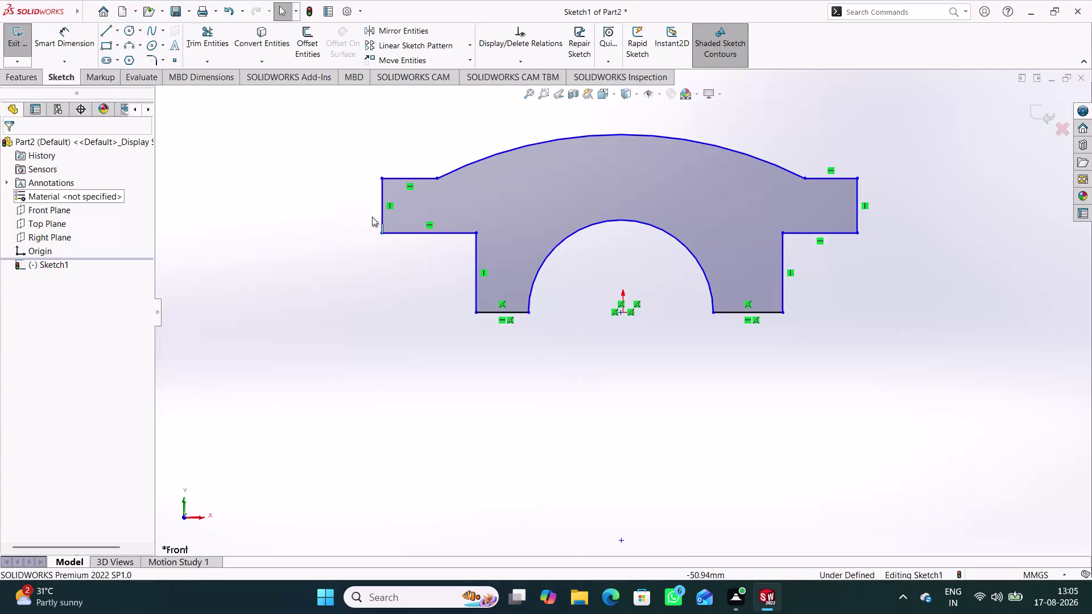
Draw a vertical centreline from the origin up past the bridge outline.
click(118, 29)
click(130, 58)
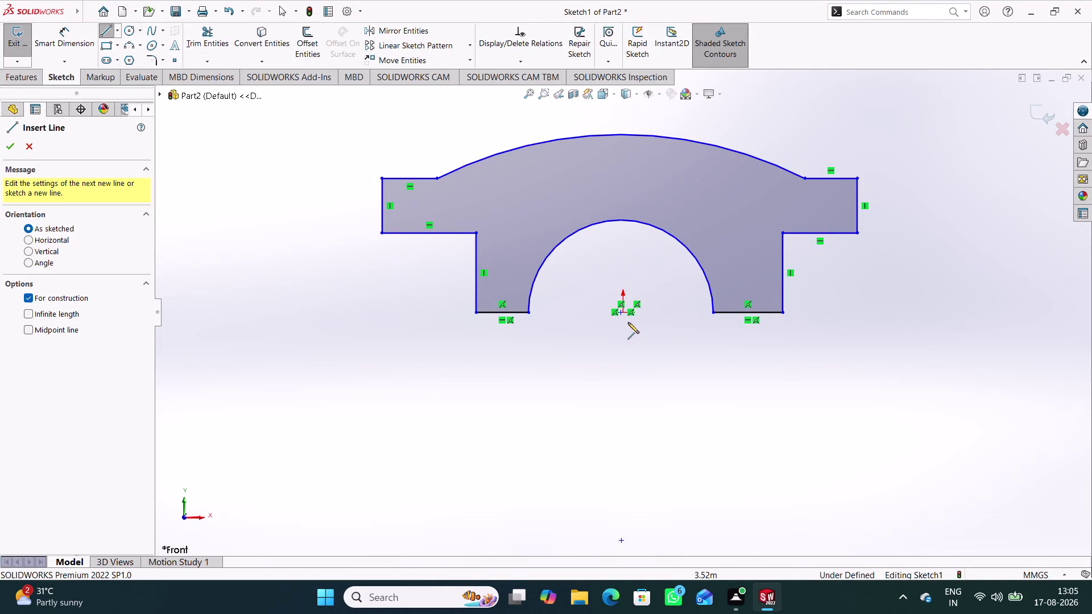
click(624, 312)
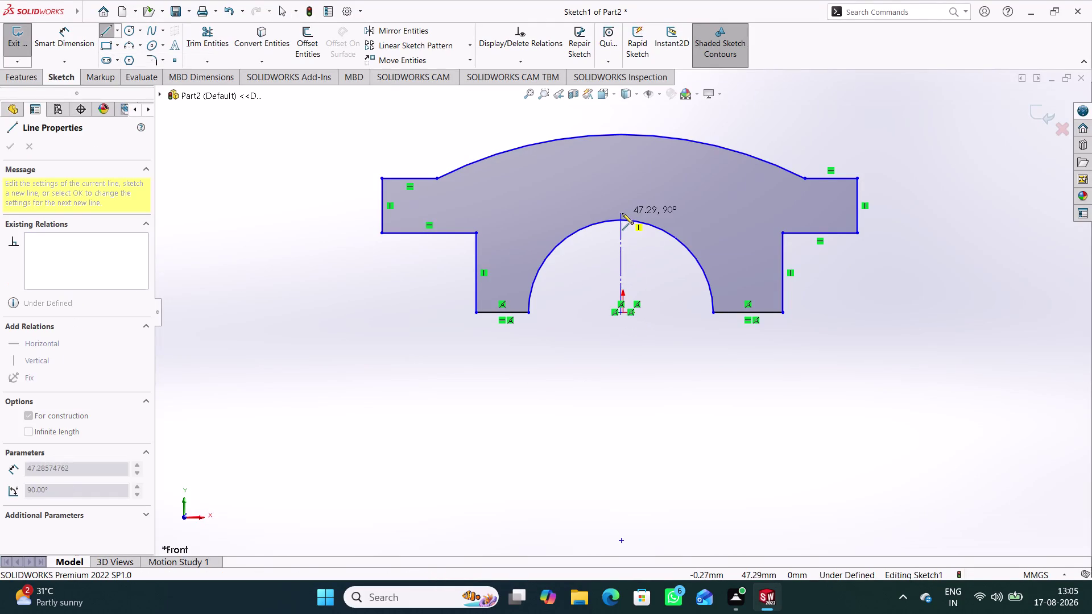
click(619, 109)
right_click(528, 483)
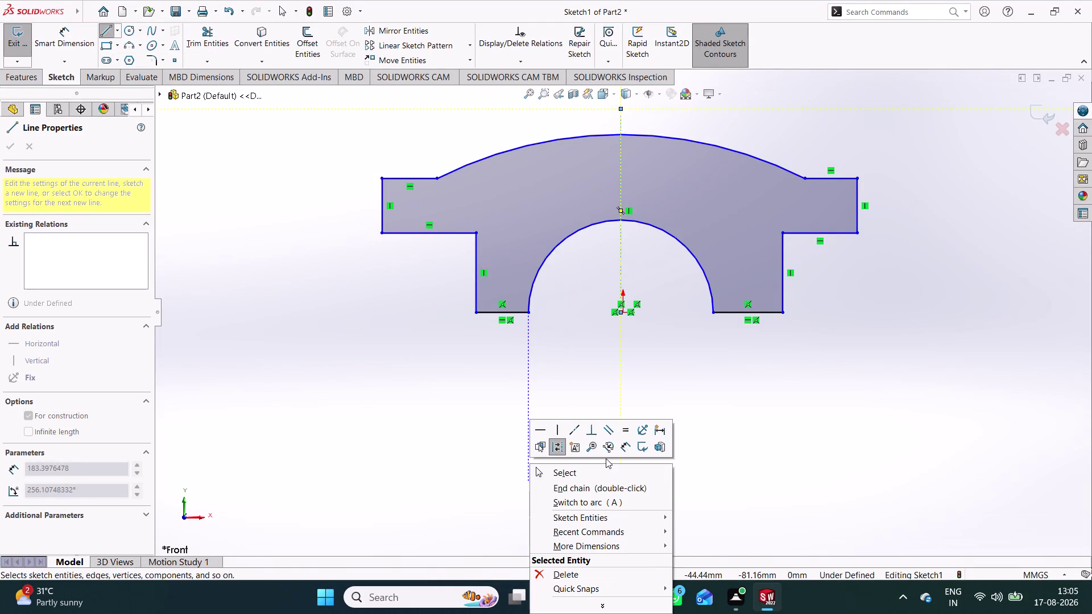
click(589, 471)
Make the arch centre point coincident with the origin.
click(652, 386)
drag(621, 265, 606, 264)
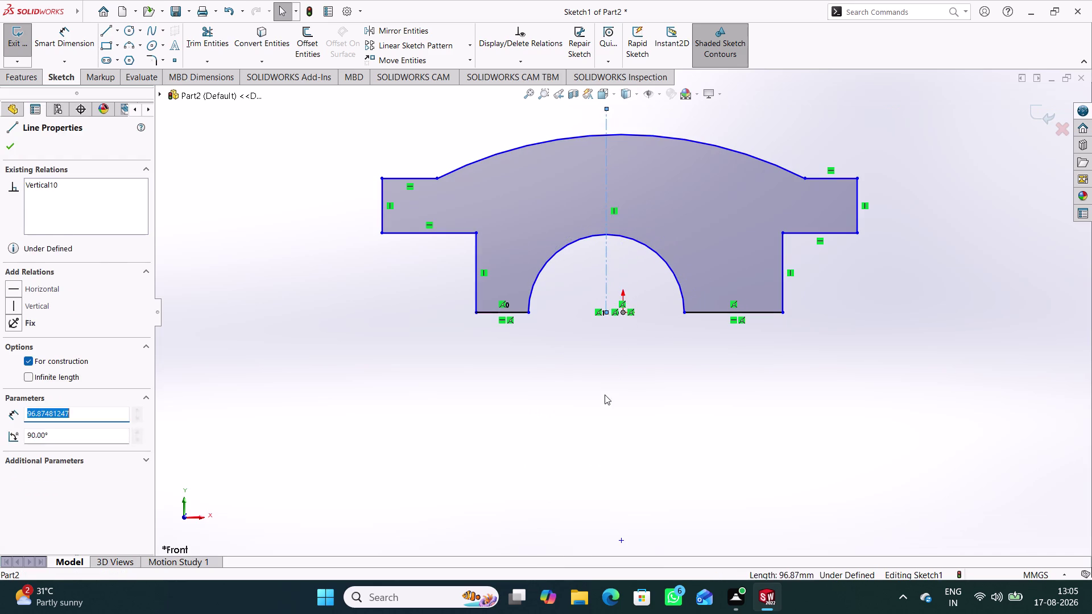
click(604, 400)
click(607, 312)
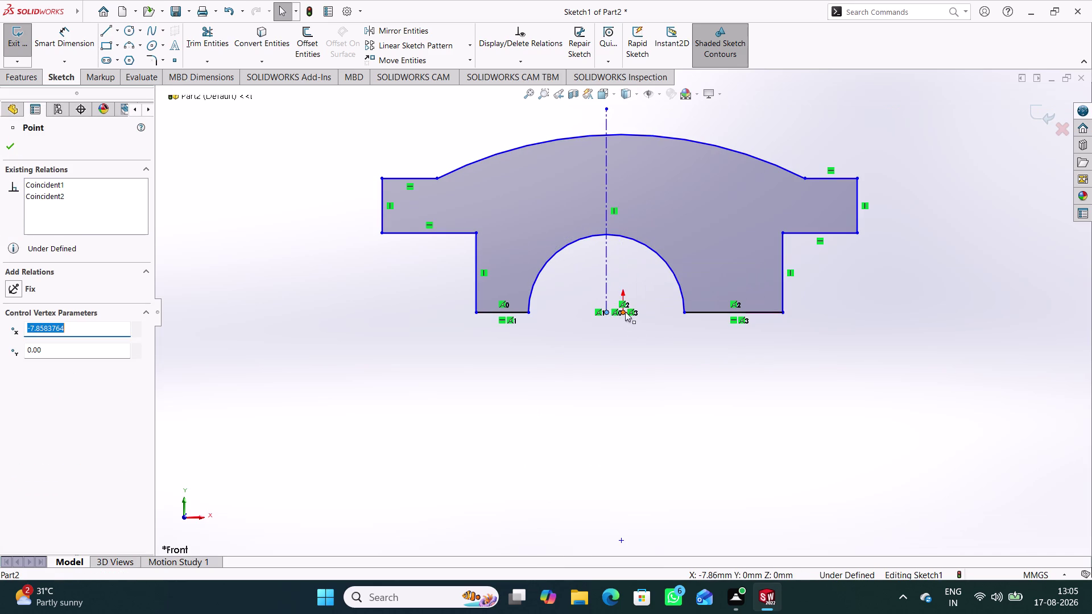
click(625, 312)
click(66, 382)
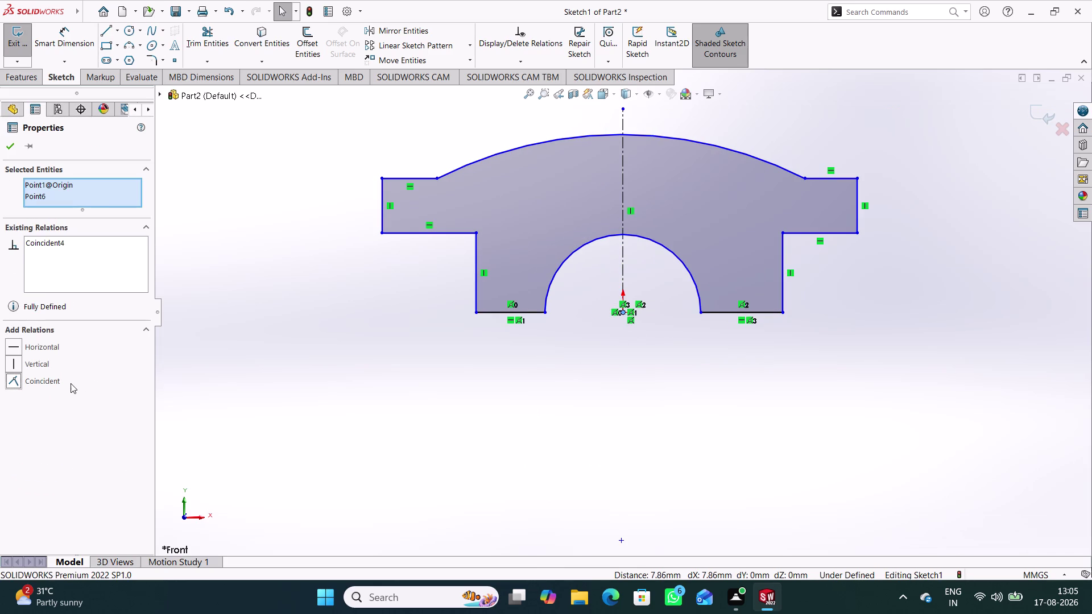
click(414, 390)
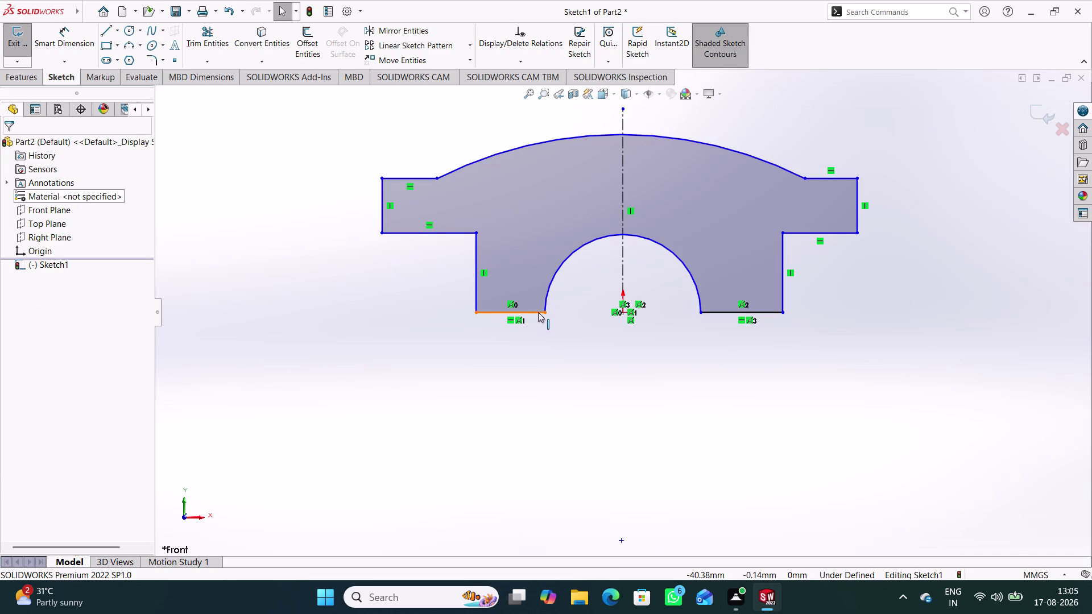
Make the left and right pier inner sides symmetric about the centreline.
click(538, 312)
click(690, 372)
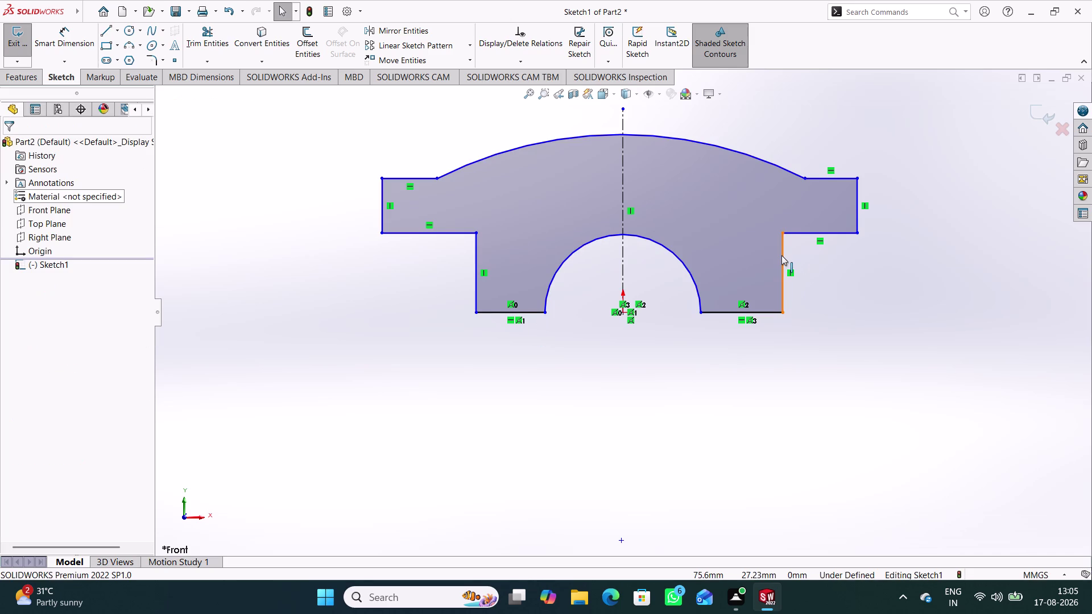
click(782, 255)
click(624, 256)
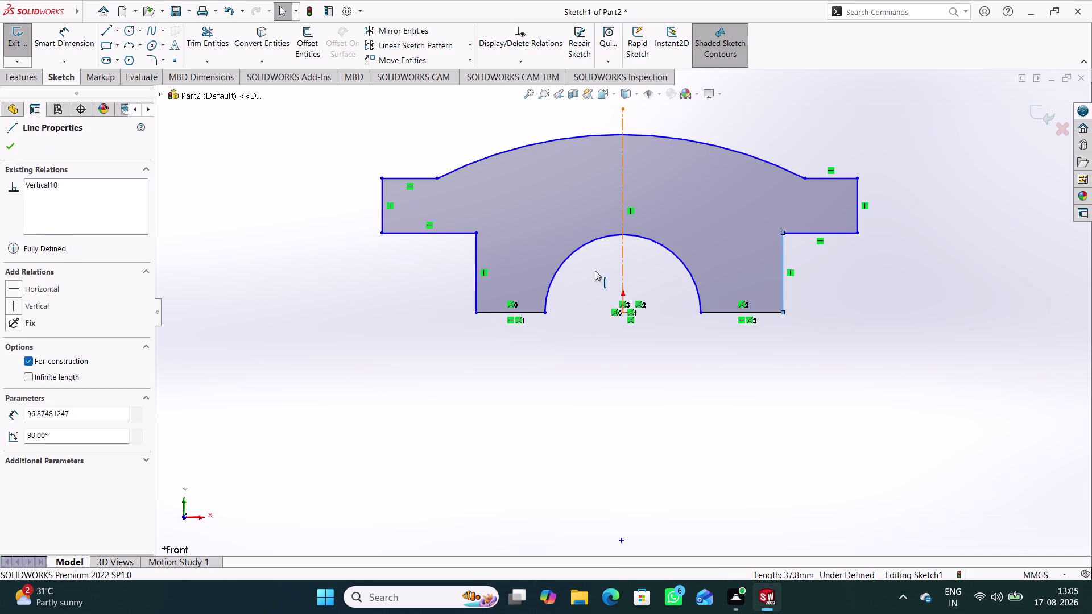
click(477, 281)
right_click(355, 355)
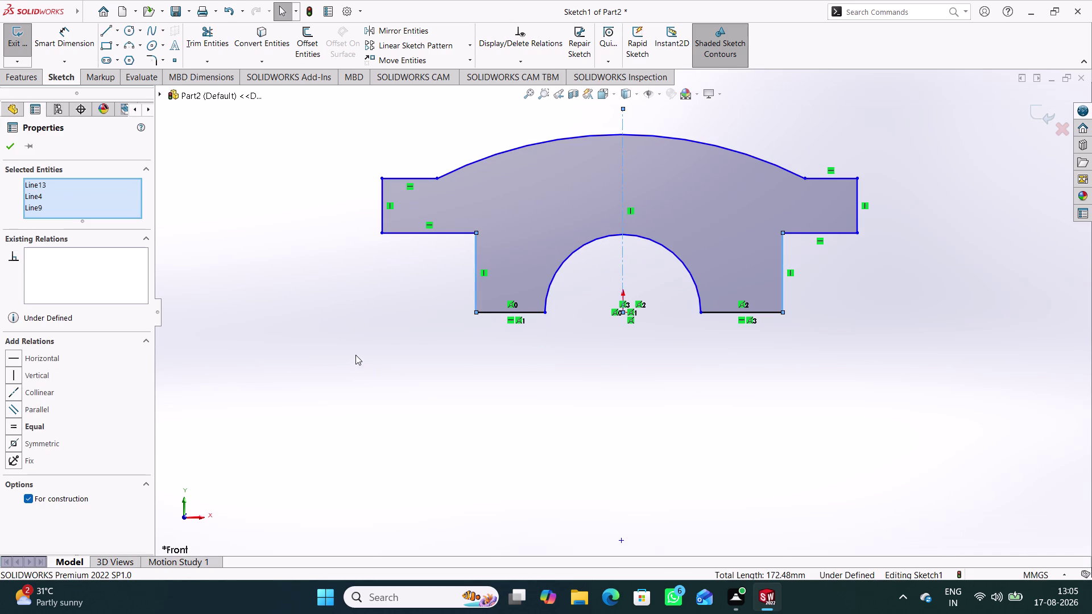
click(450, 323)
click(507, 378)
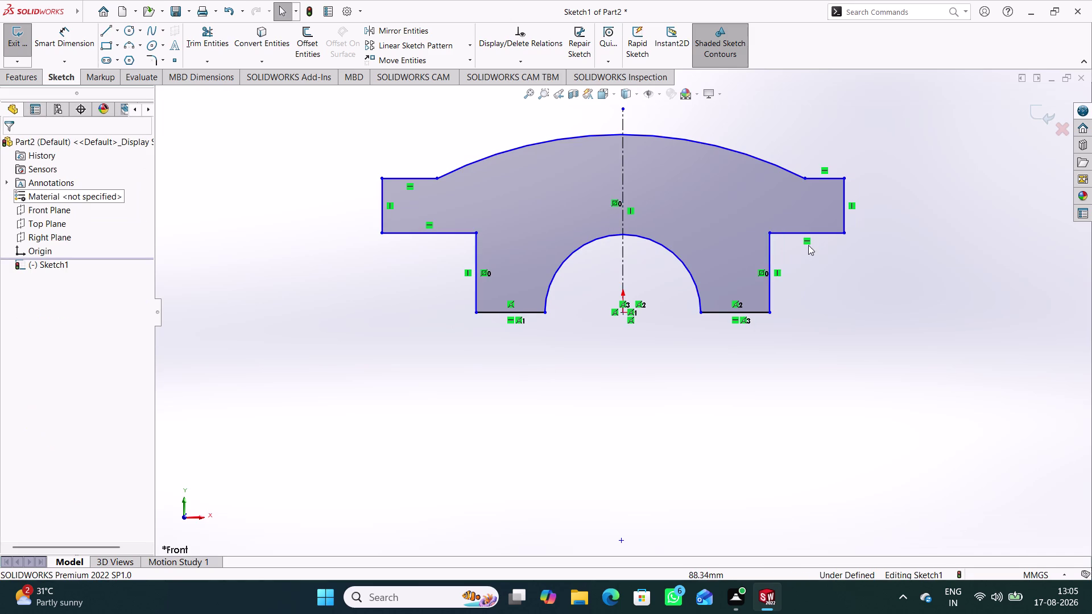
Make the left and right outer ends of the bridge symmetric about the centreline.
click(846, 223)
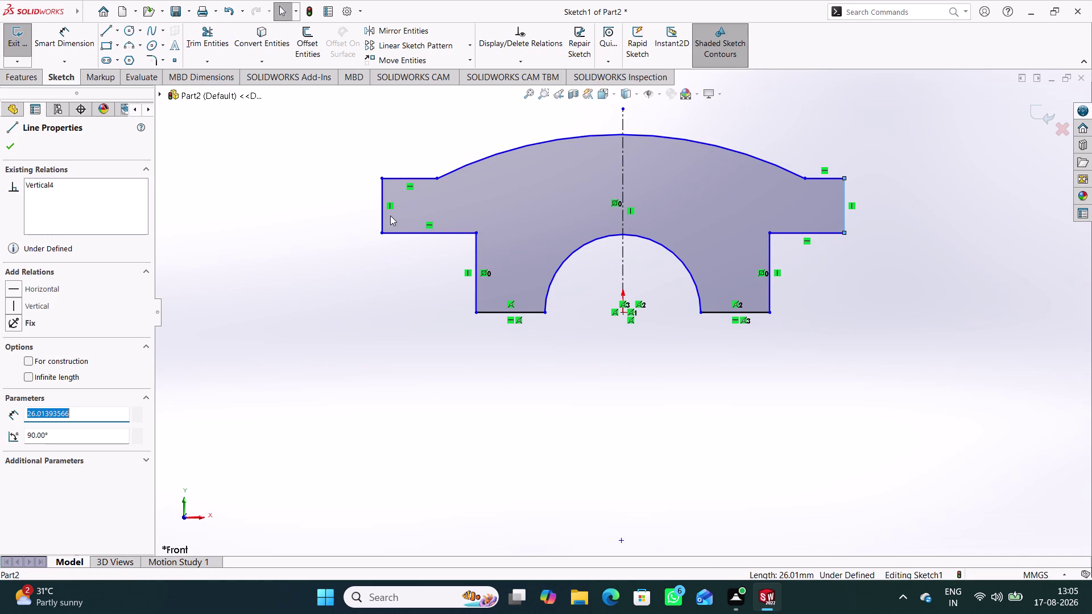
click(383, 212)
click(622, 209)
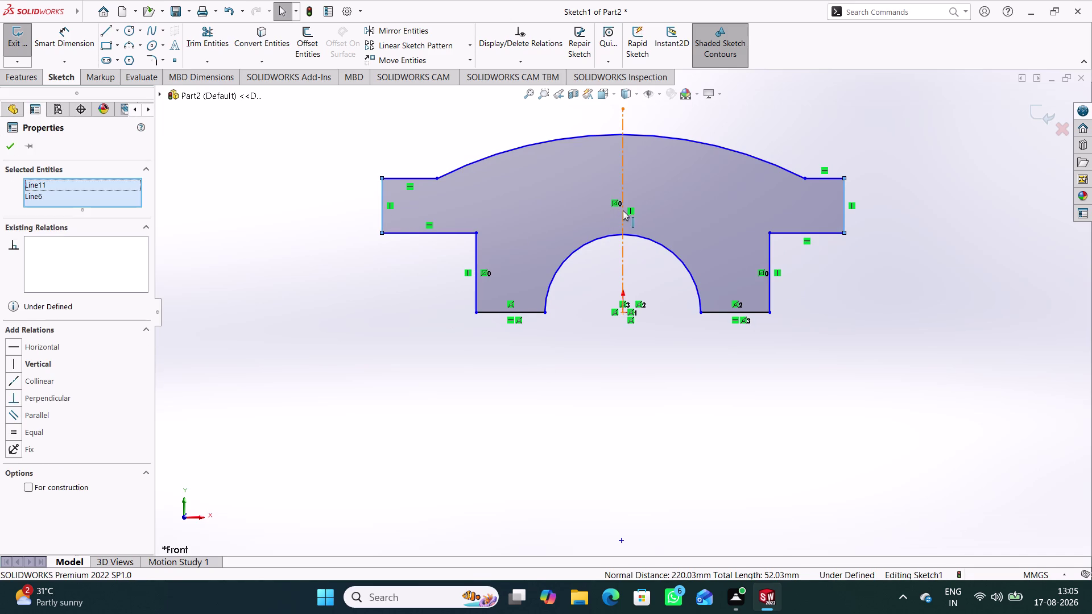
right_click(376, 396)
click(473, 361)
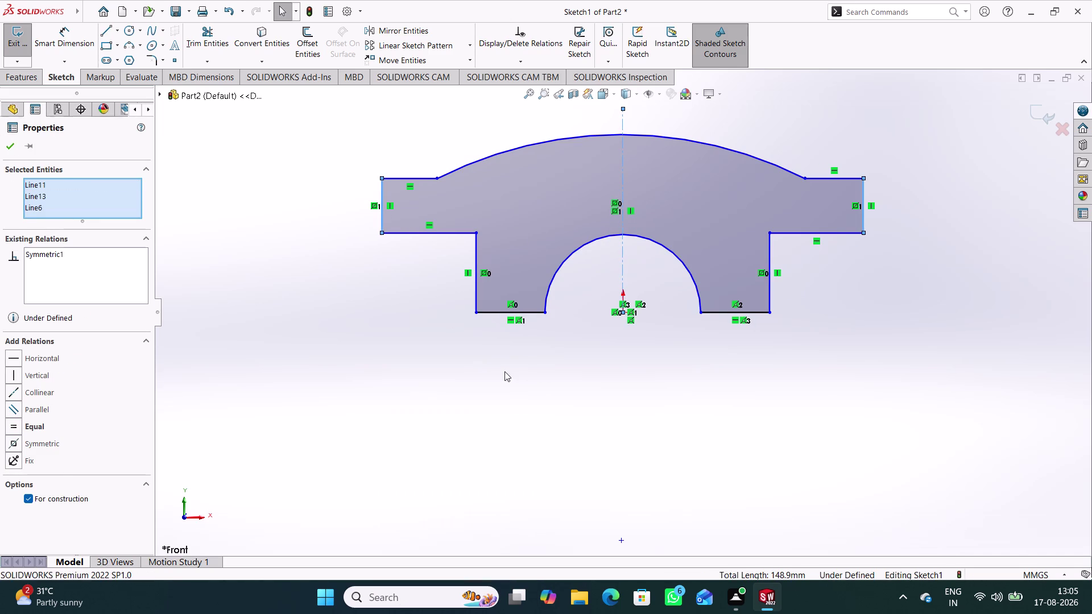
click(542, 369)
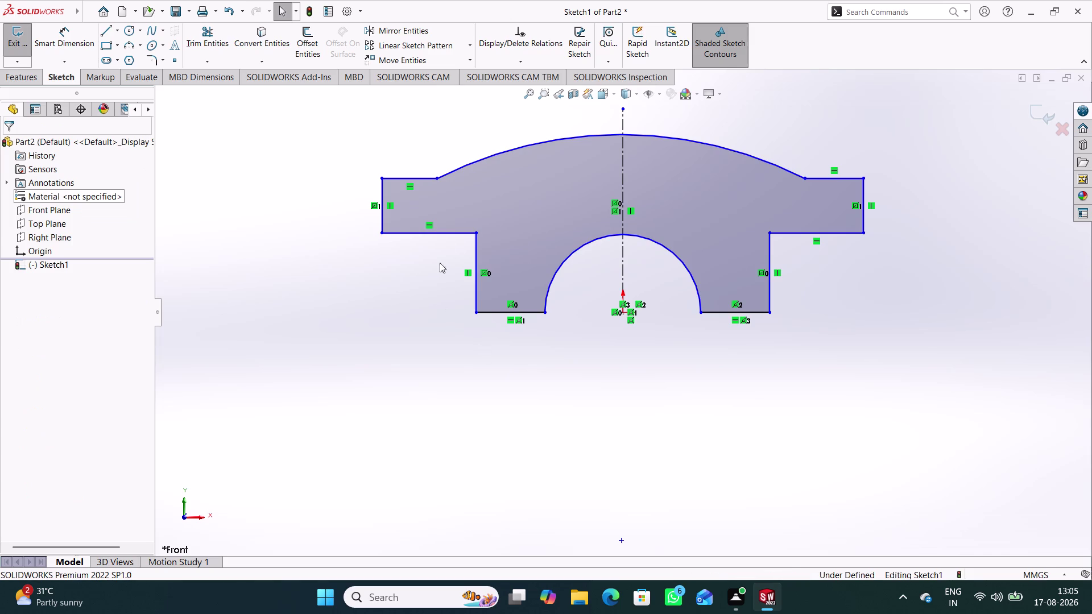
Add Collinear relations to the lower ledge pair and the top ledge pair.
click(455, 231)
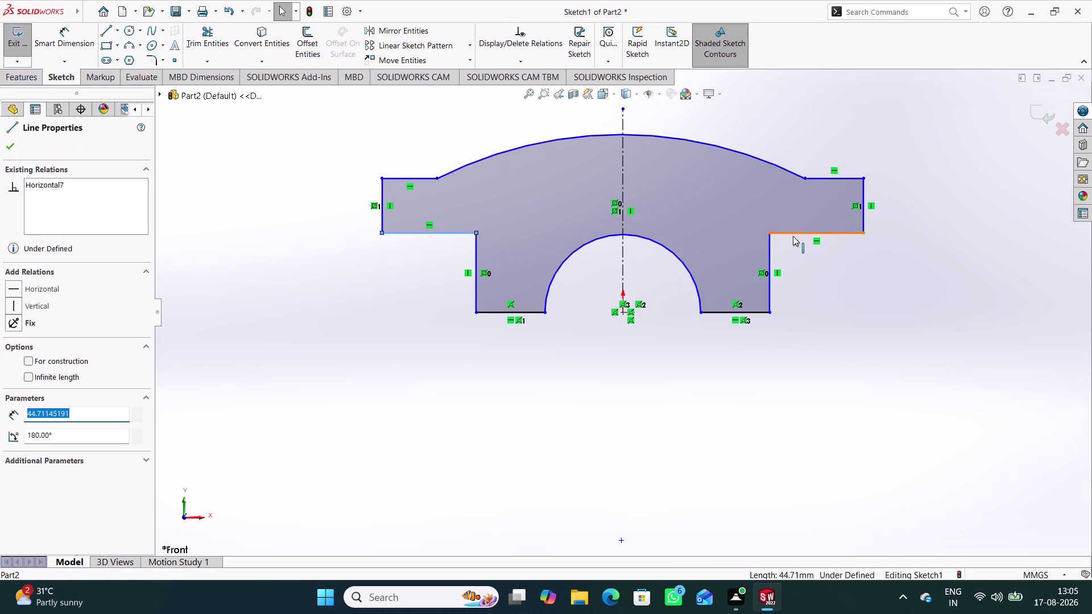
click(792, 236)
right_click(227, 391)
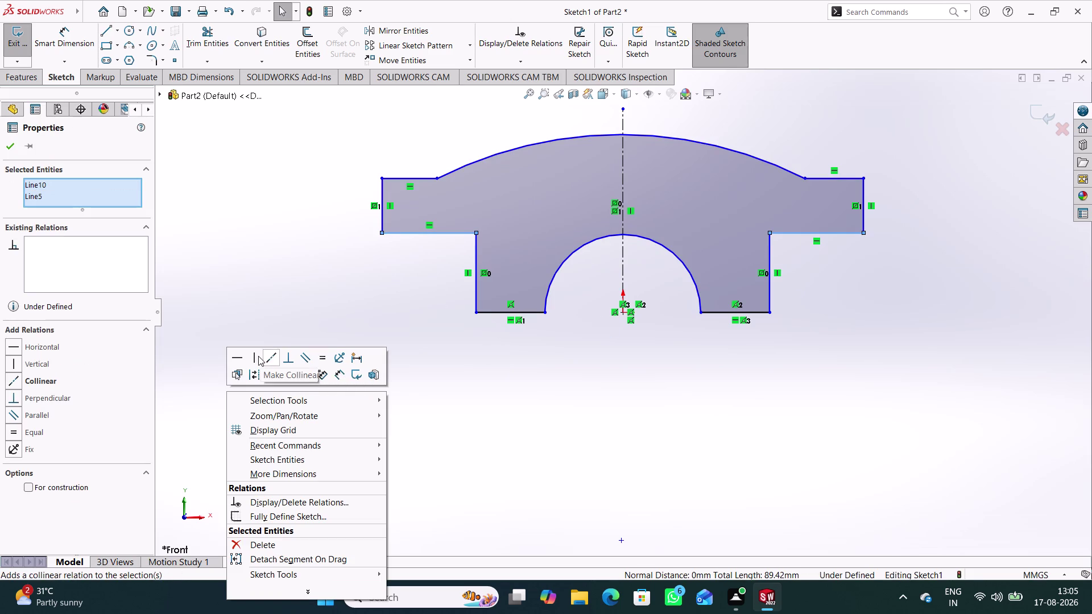
click(268, 354)
click(508, 355)
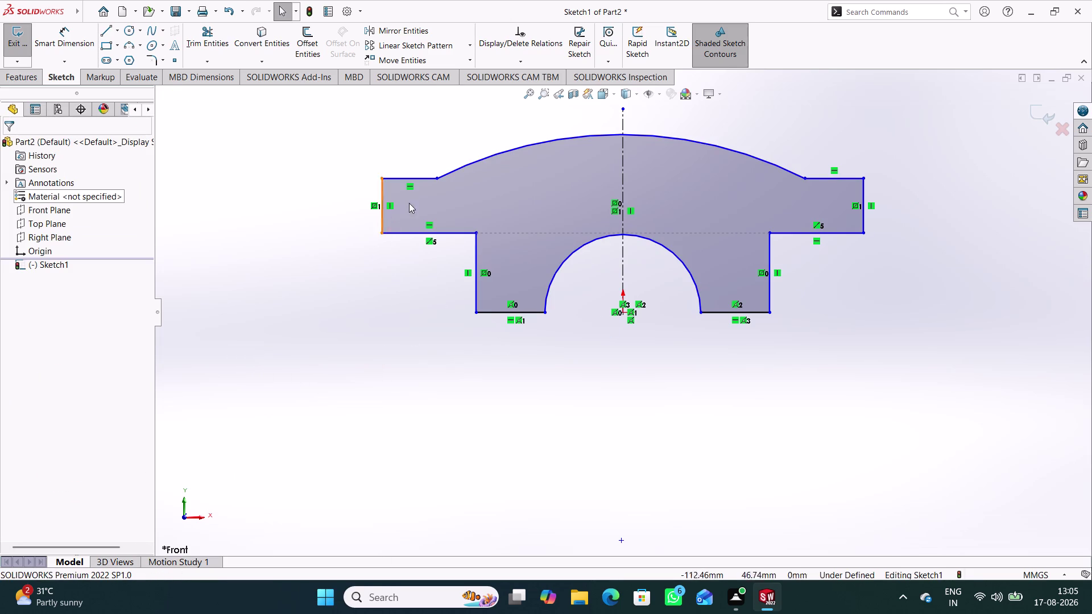
click(407, 179)
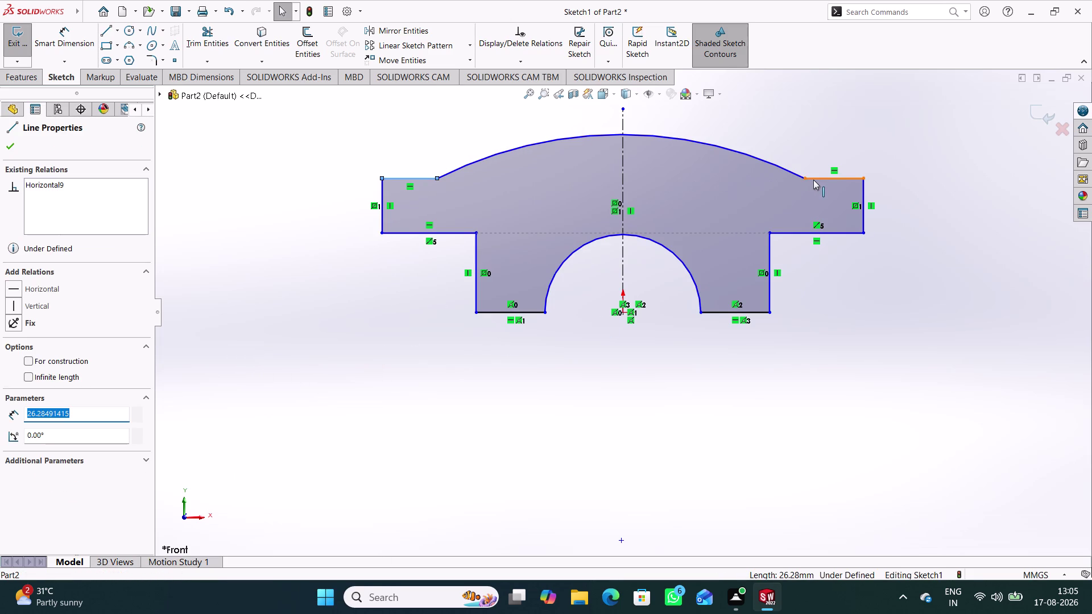
click(813, 180)
right_click(333, 393)
click(379, 361)
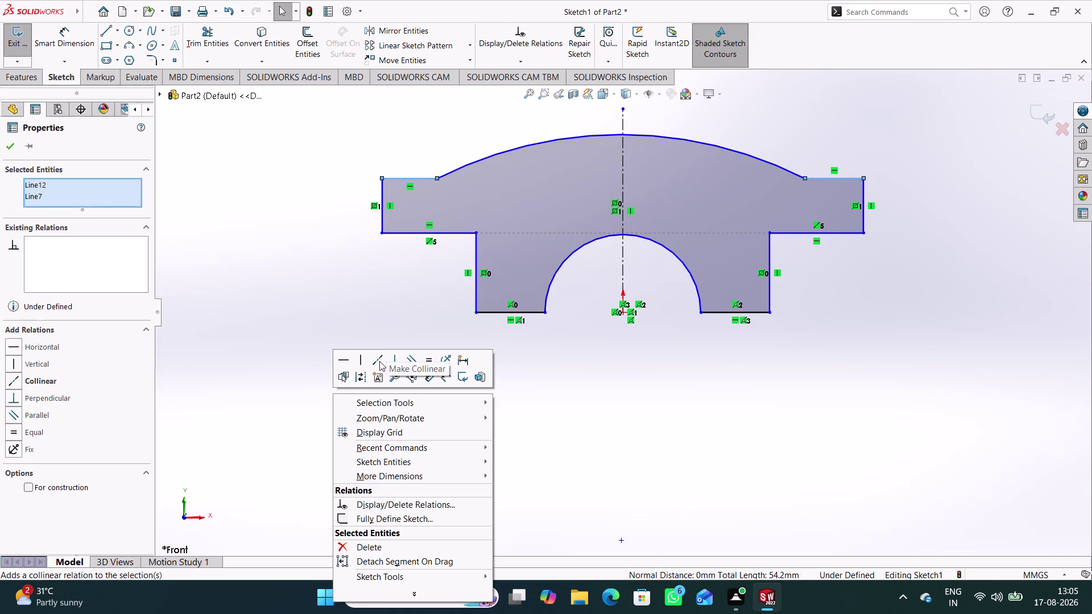
click(543, 380)
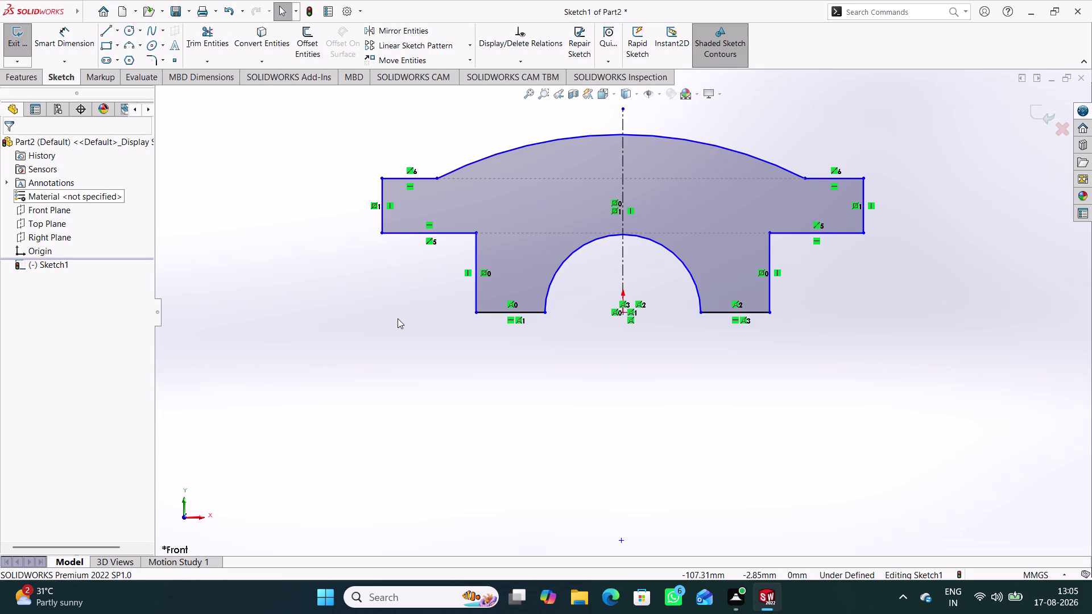
right_drag(368, 464, 358, 328)
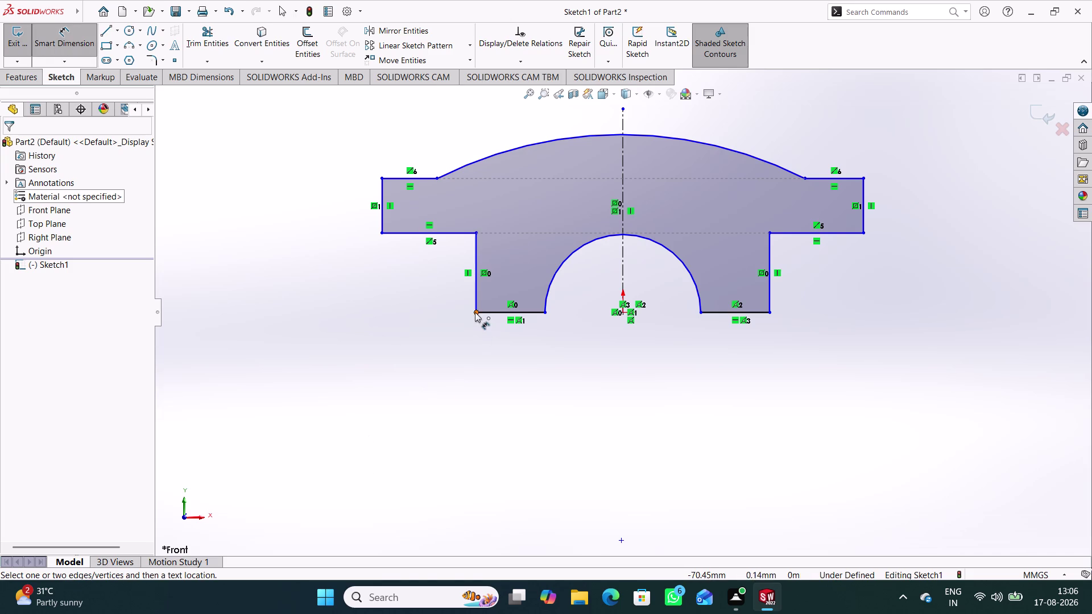
Dimension the gap between the pier bottom corners as 56.
click(476, 311)
click(769, 310)
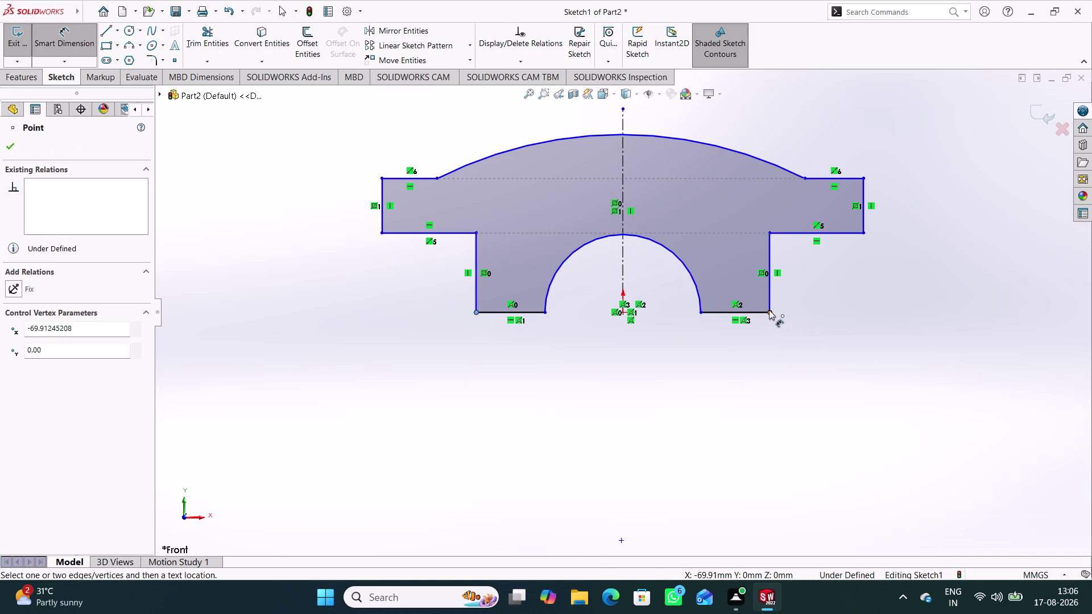
click(612, 364)
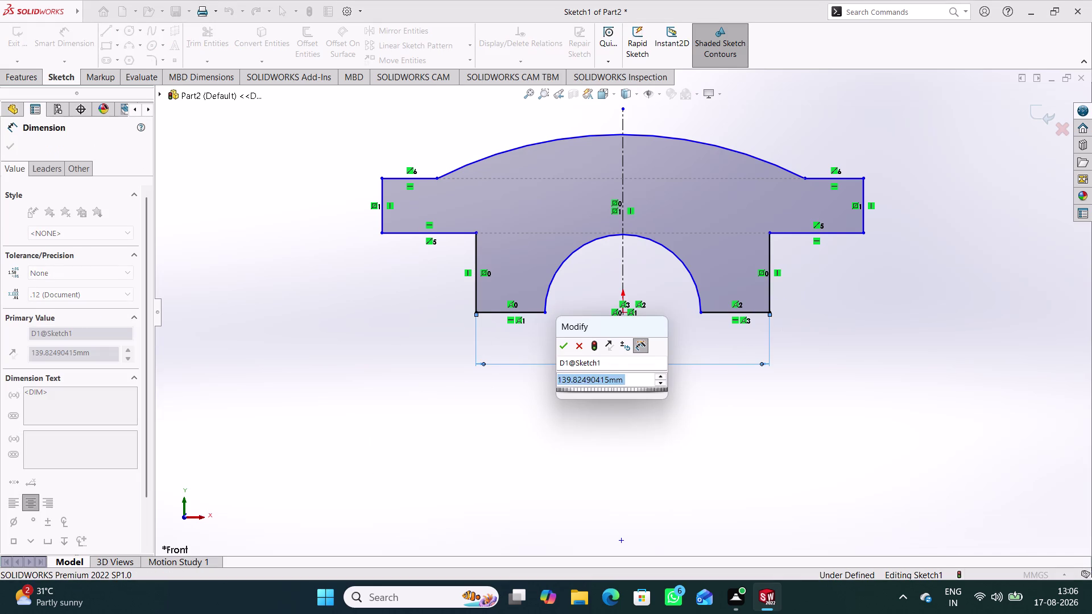
text(56)
key(Return)
click(600, 393)
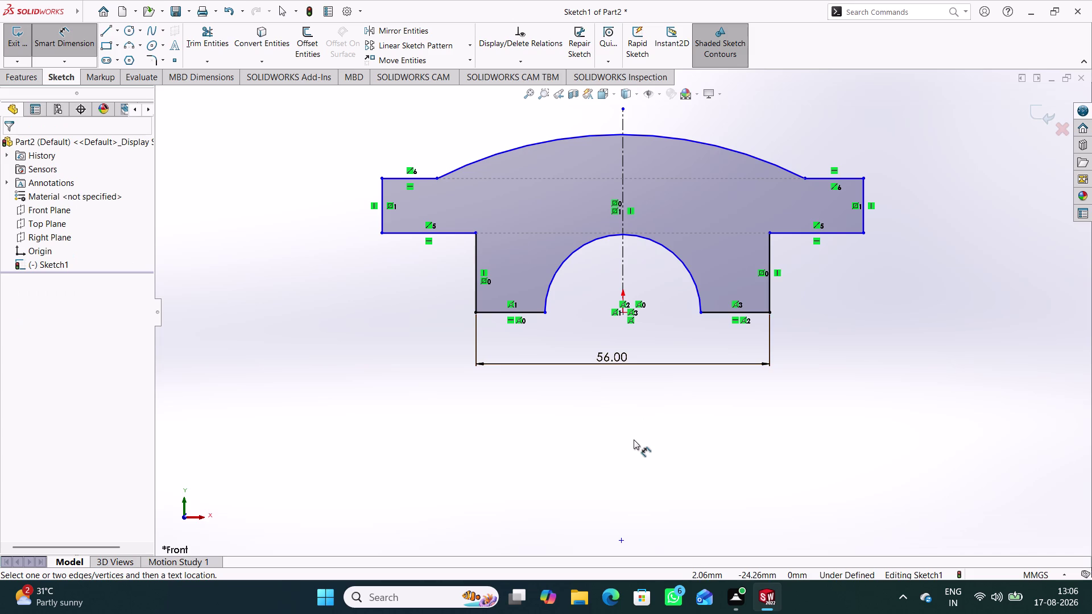
Dimension the overall width between the outer corners as 108.
click(382, 234)
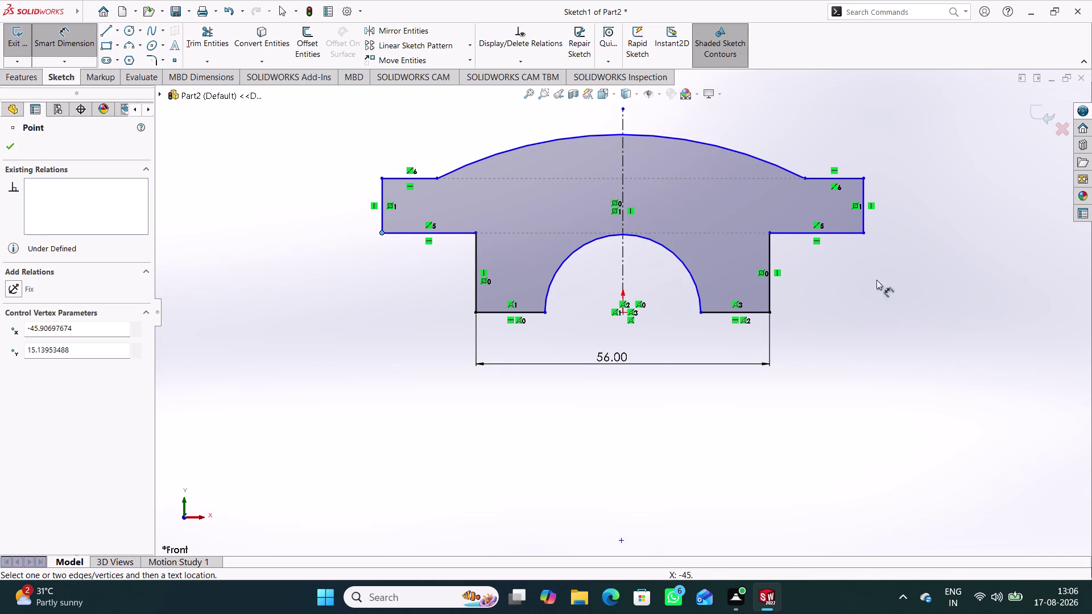
click(866, 231)
click(616, 406)
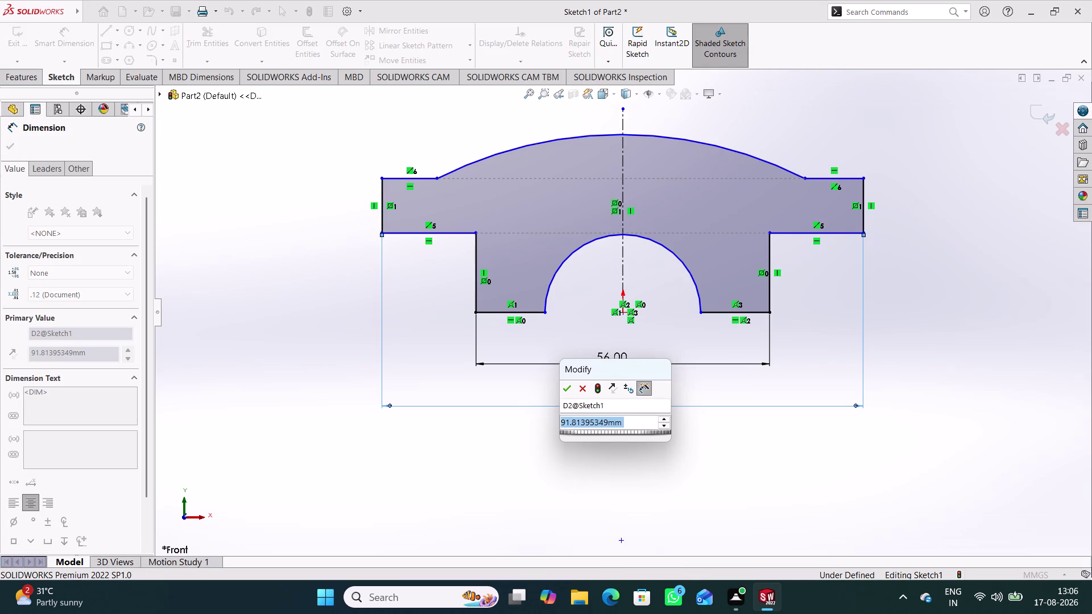
text(108)
key(Return)
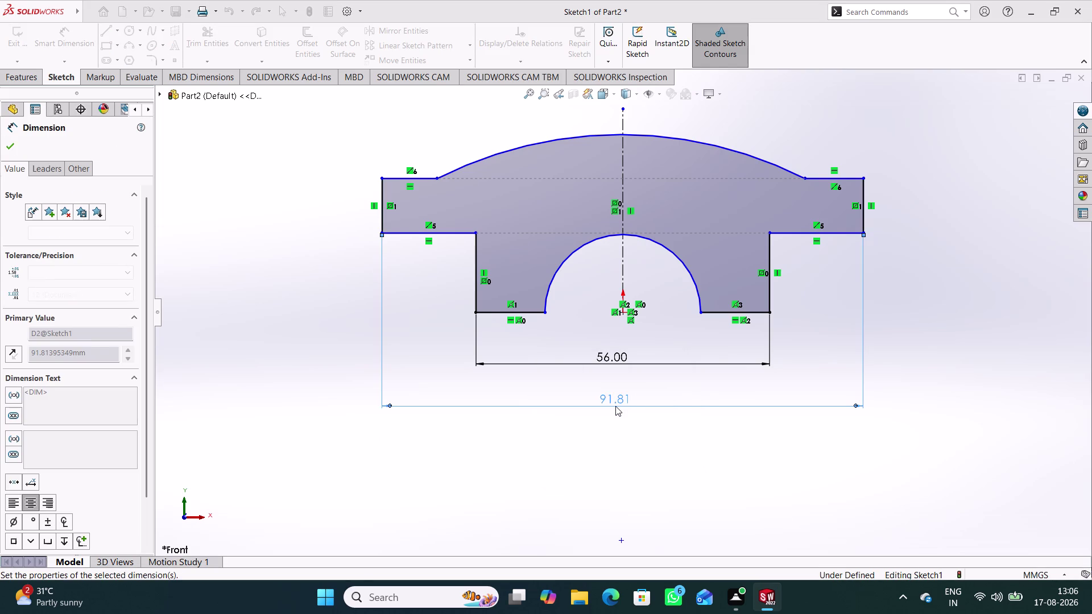
click(629, 458)
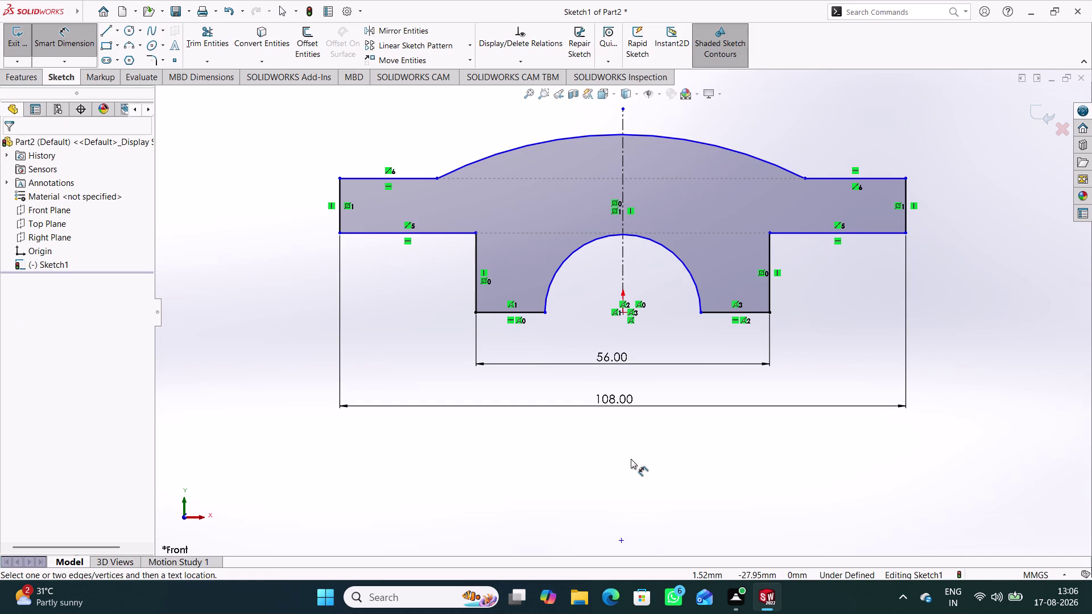
right_drag(428, 478, 400, 361)
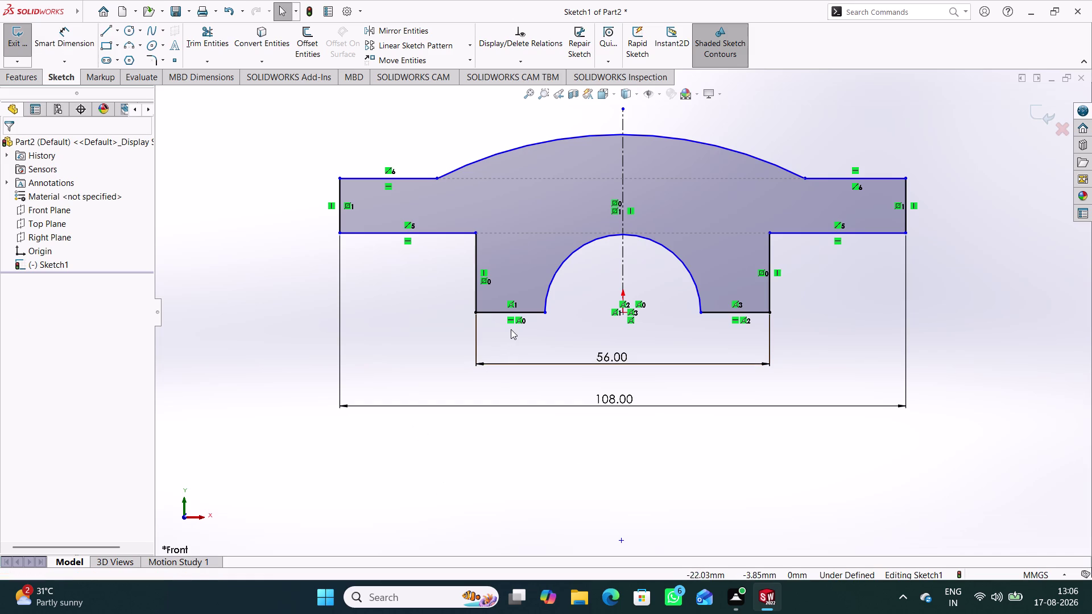
Delete the relations on the left and right foot edges.
right_click(520, 320)
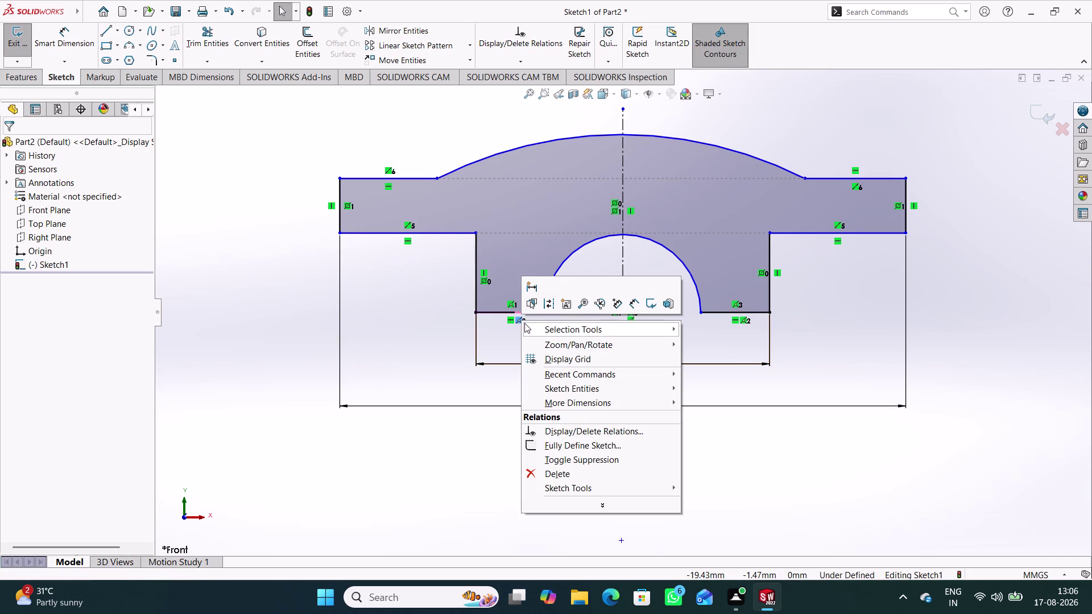
click(575, 468)
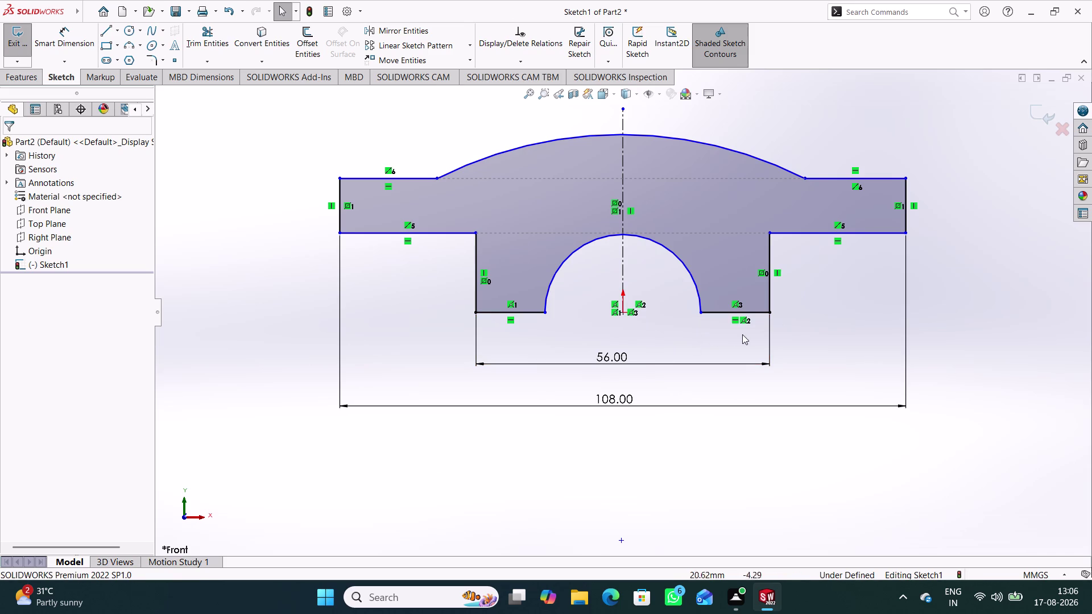
right_click(745, 318)
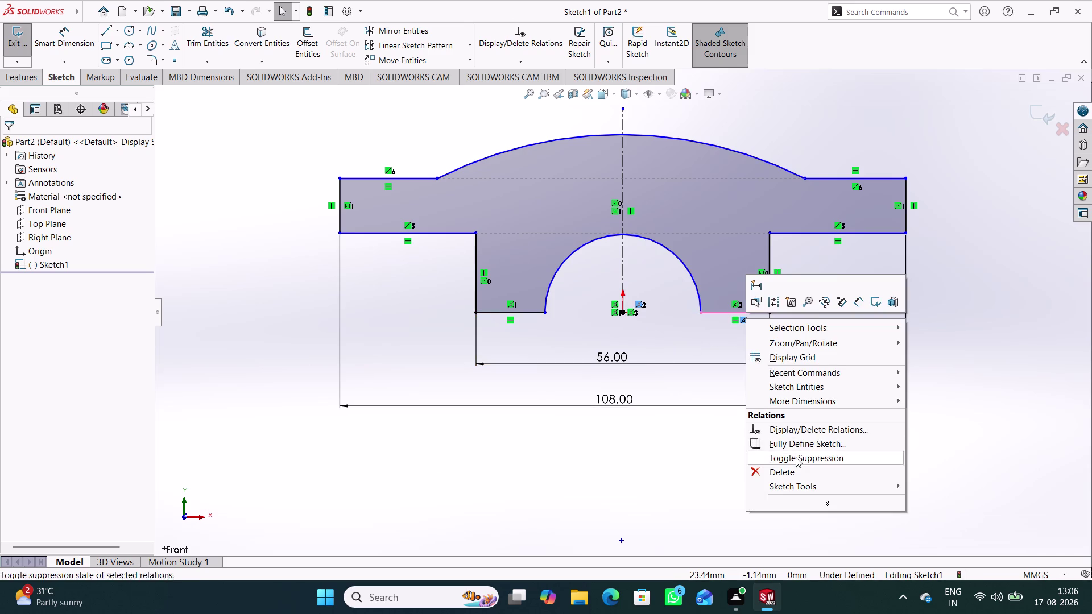
click(796, 468)
click(618, 494)
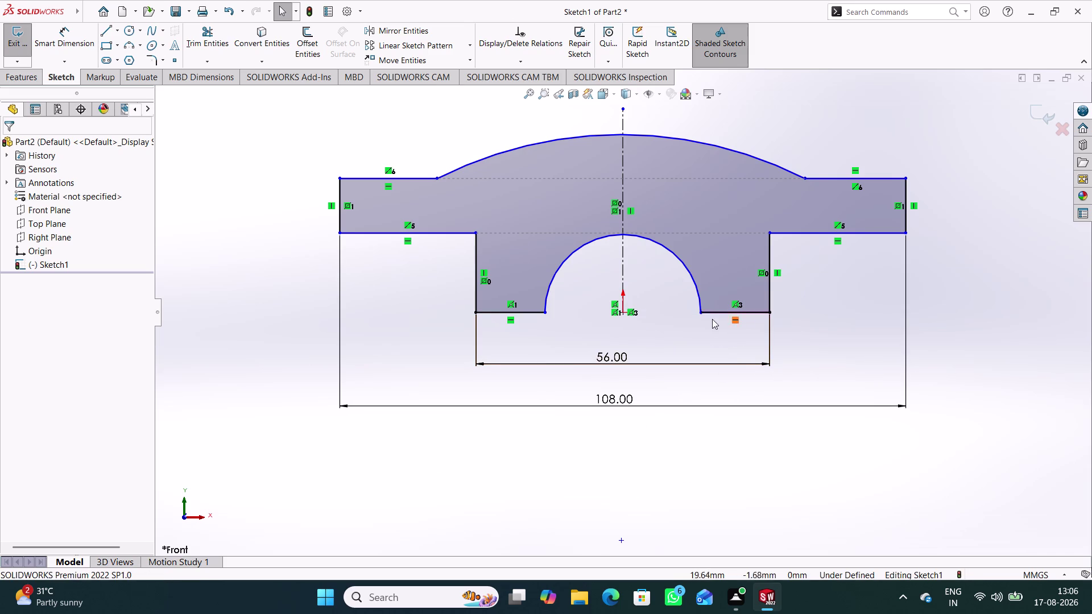
drag(714, 312, 714, 297)
Delete the remaining origin relations and drag the bridge bottom upward.
click(703, 340)
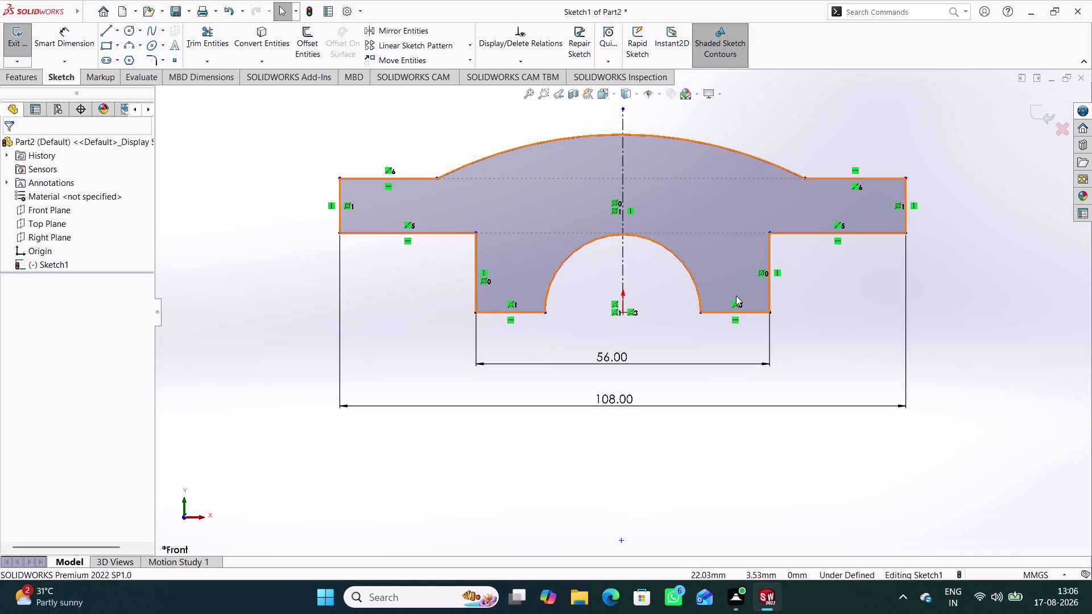
right_click(735, 302)
click(767, 454)
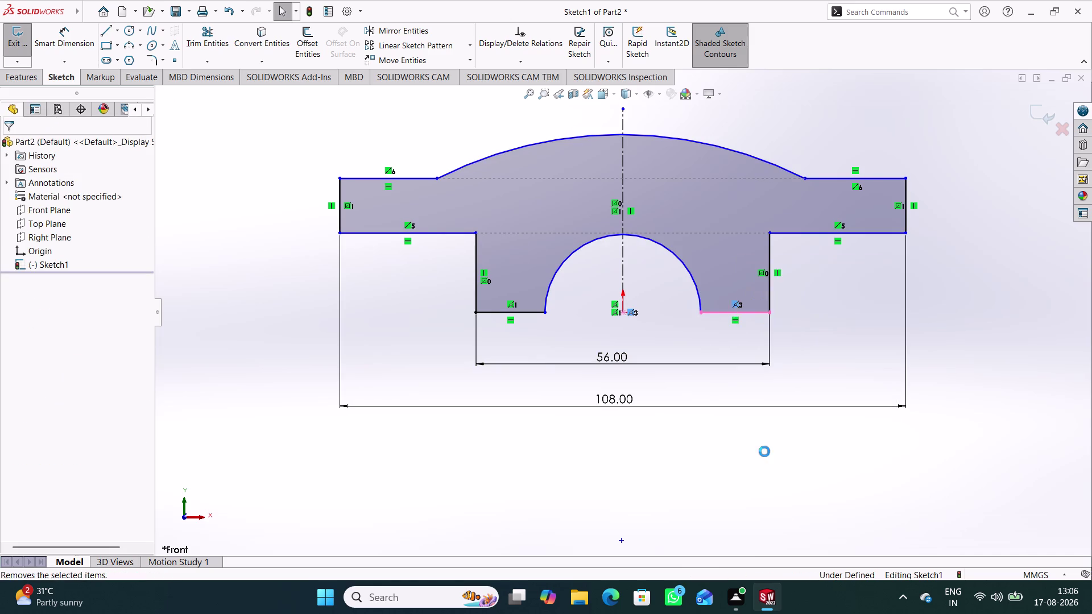
right_click(511, 302)
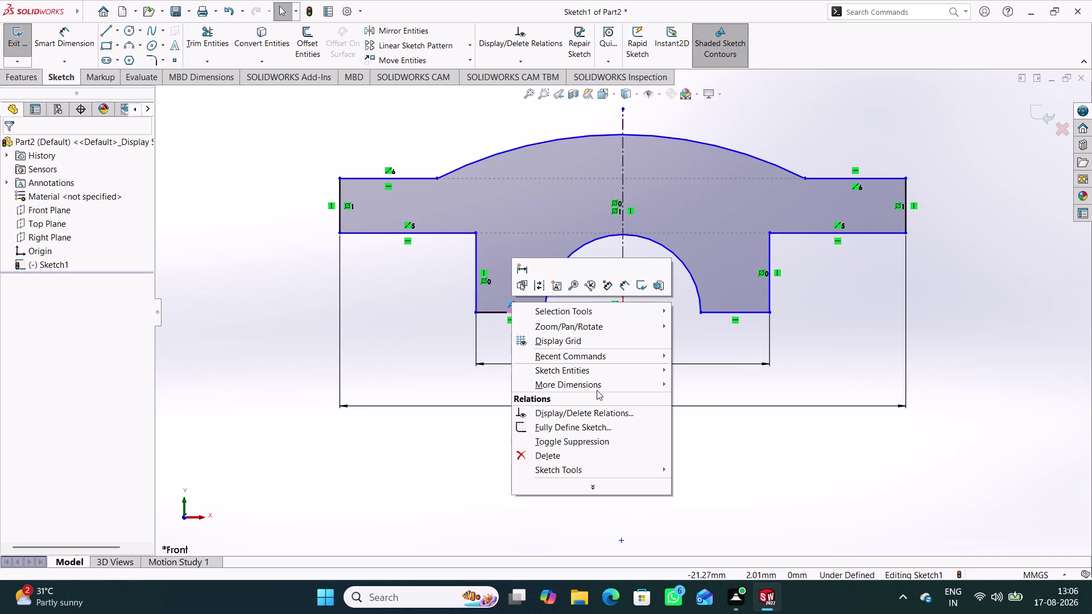
click(570, 453)
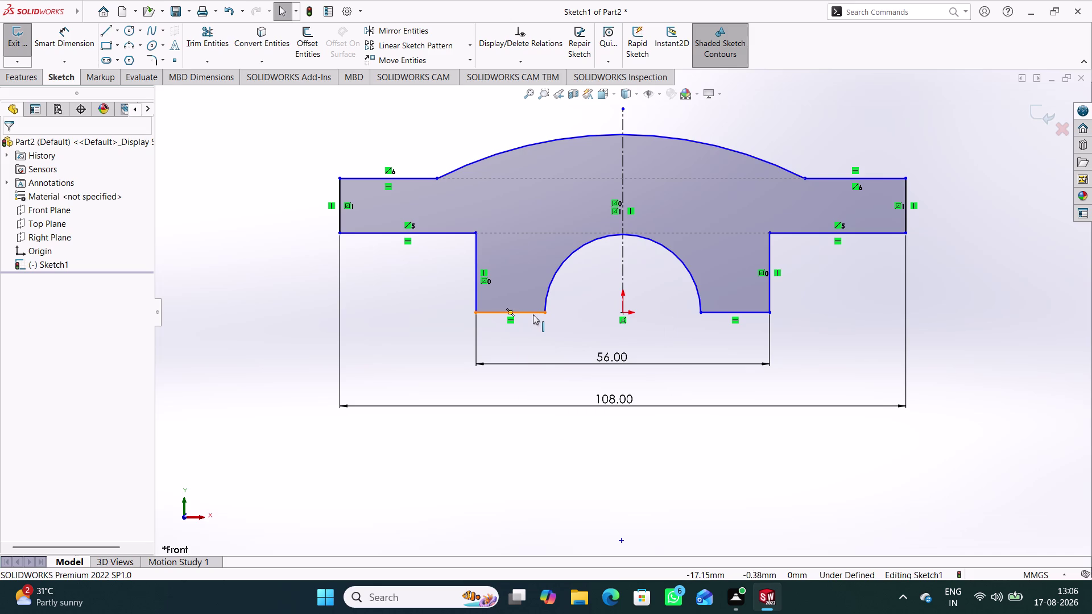
drag(533, 315, 534, 286)
click(693, 324)
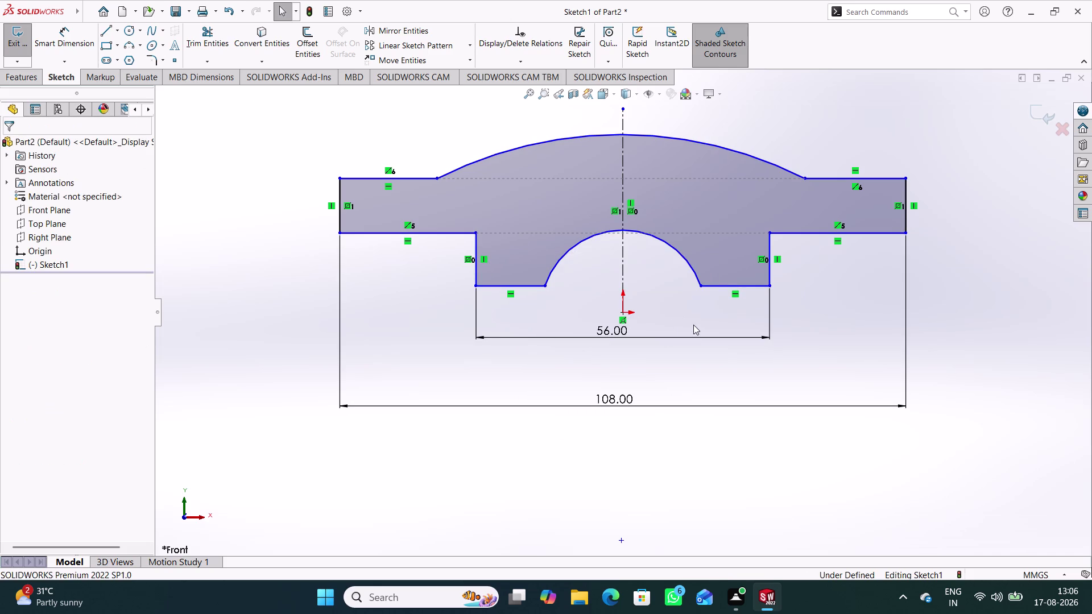
right_drag(482, 459, 419, 258)
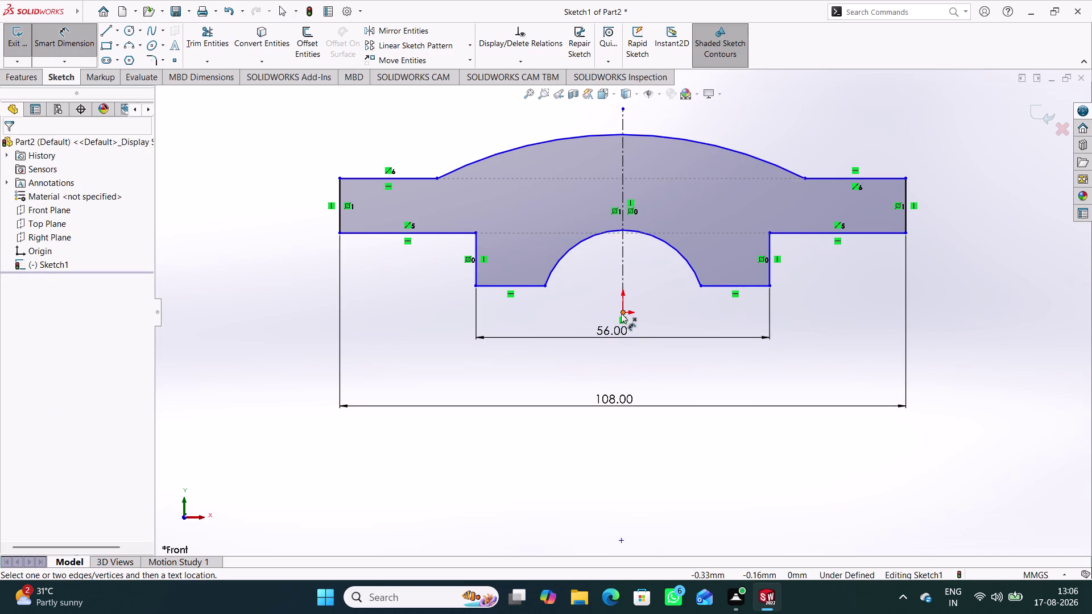
Dimension the left foot 8 above the origin.
click(621, 313)
click(544, 287)
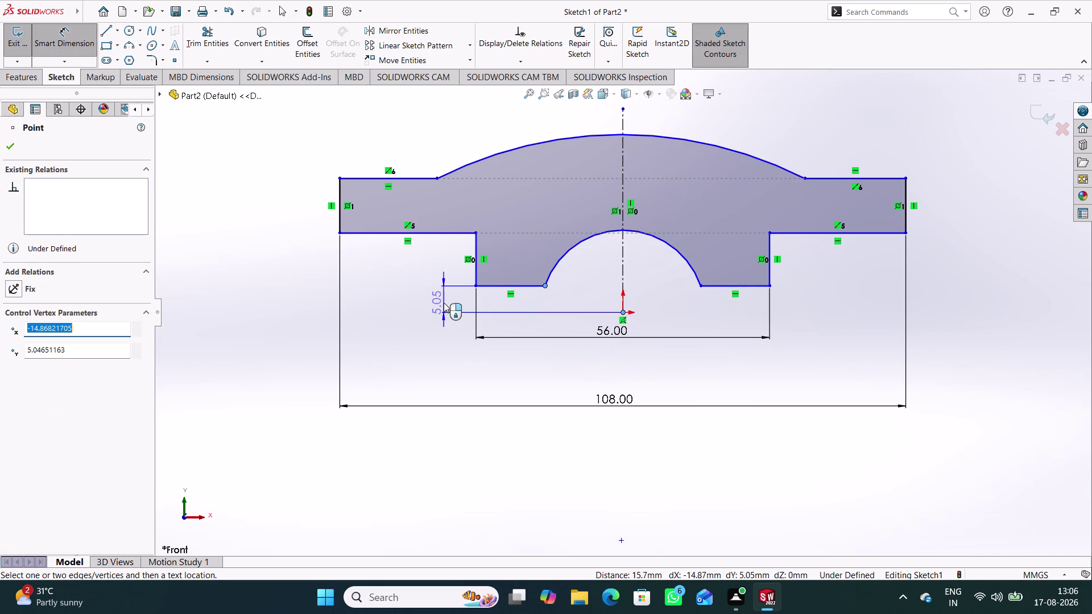
click(440, 300)
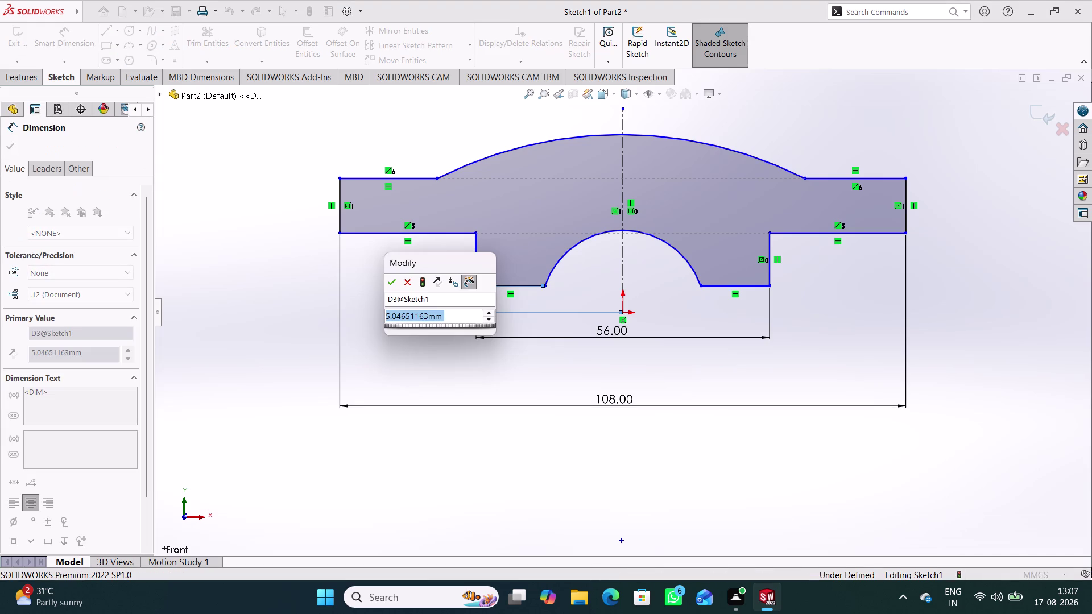
key(8)
key(Return)
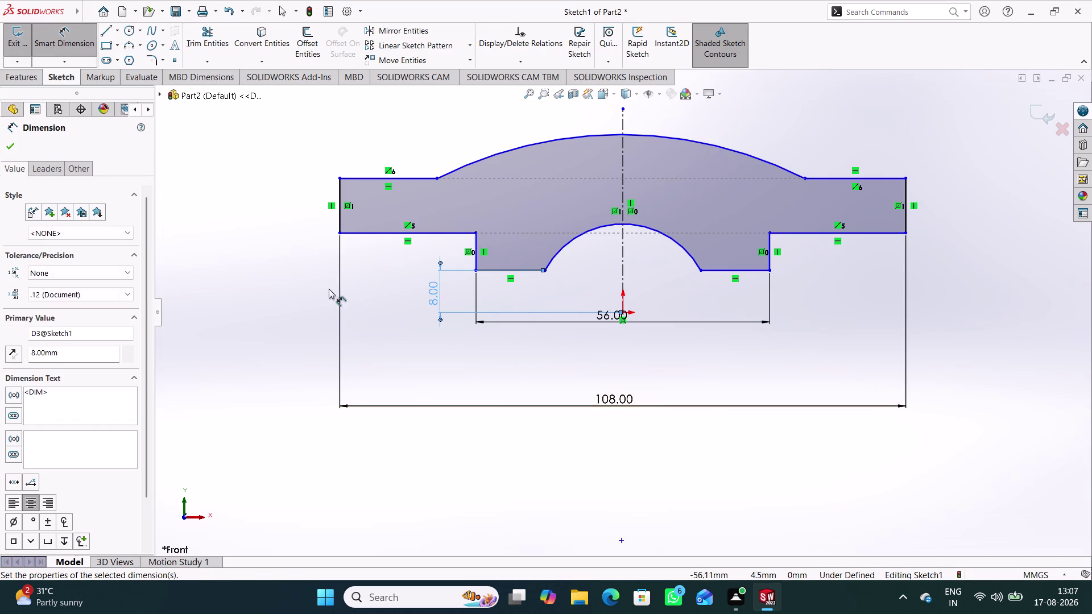
click(329, 289)
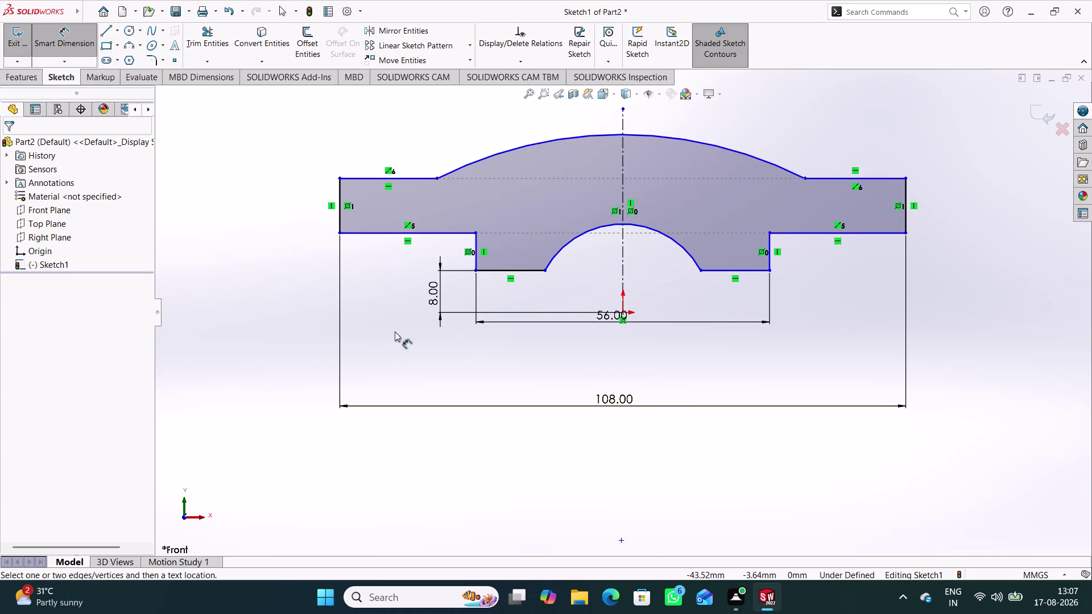
Set the inner arch radius to 24.
click(670, 238)
click(654, 262)
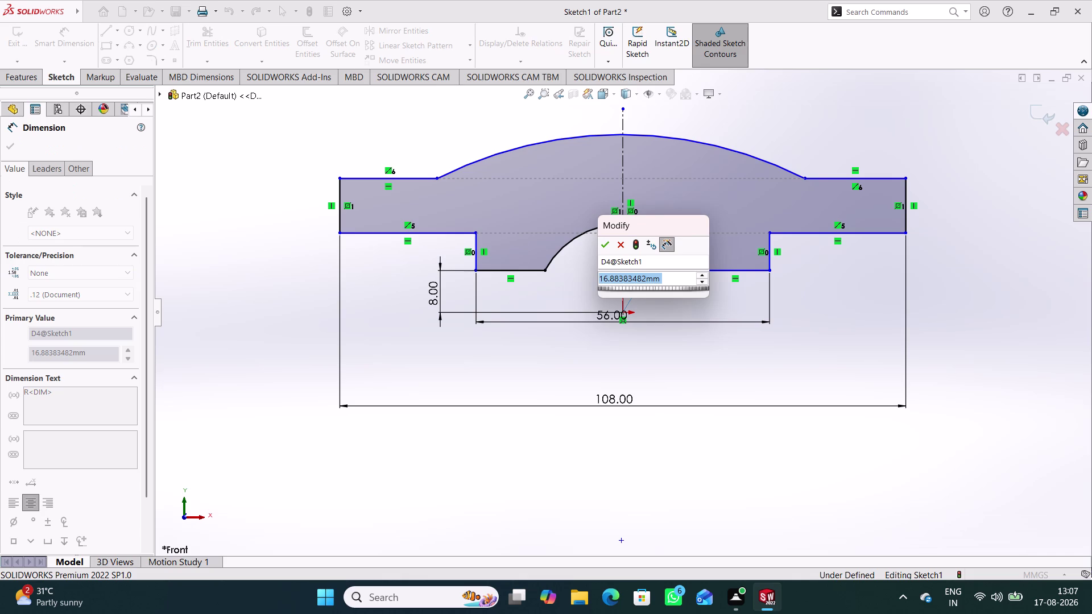
text(24)
key(Return)
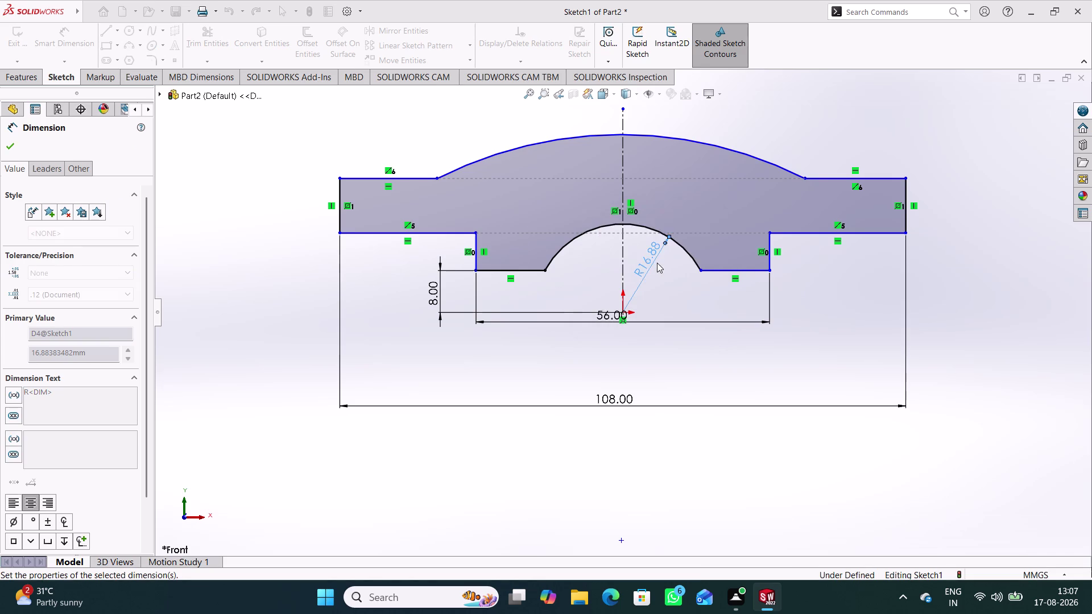
click(722, 147)
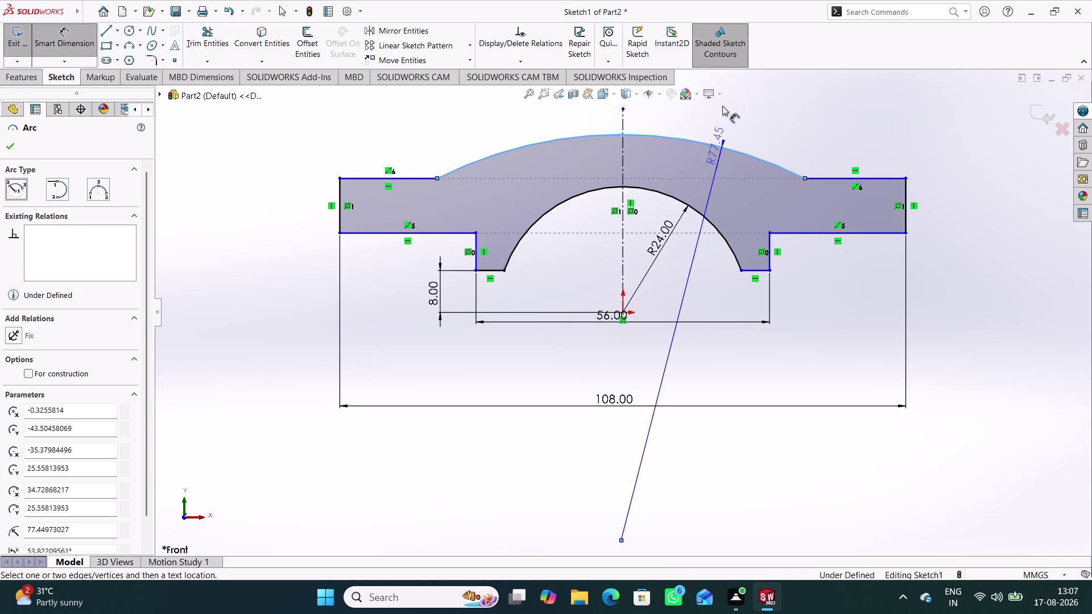
Set the top arc radius dimension to 48.
click(735, 105)
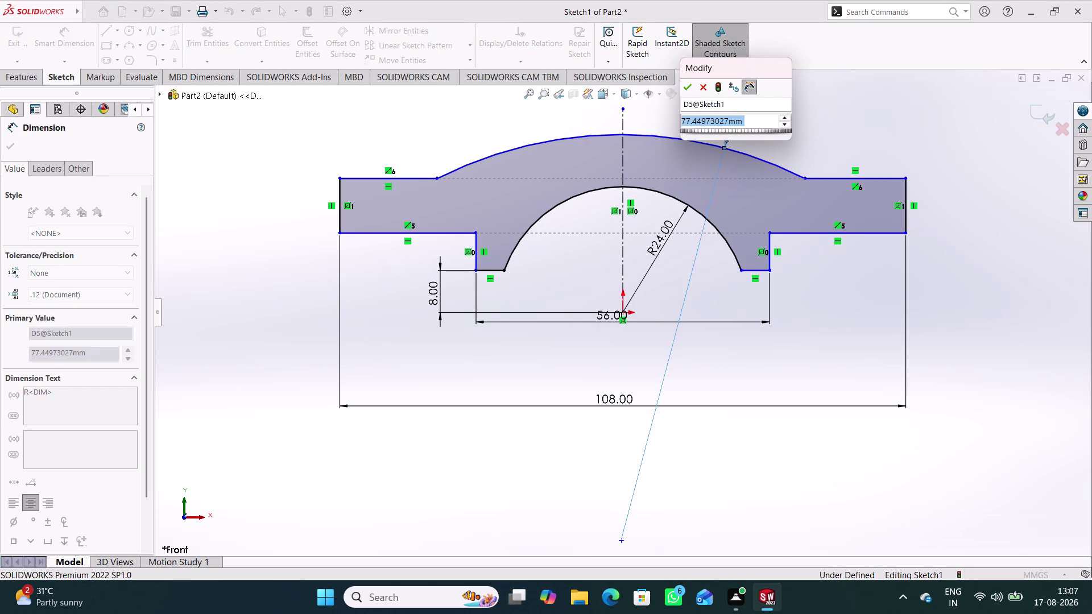
text(48)
key(Return)
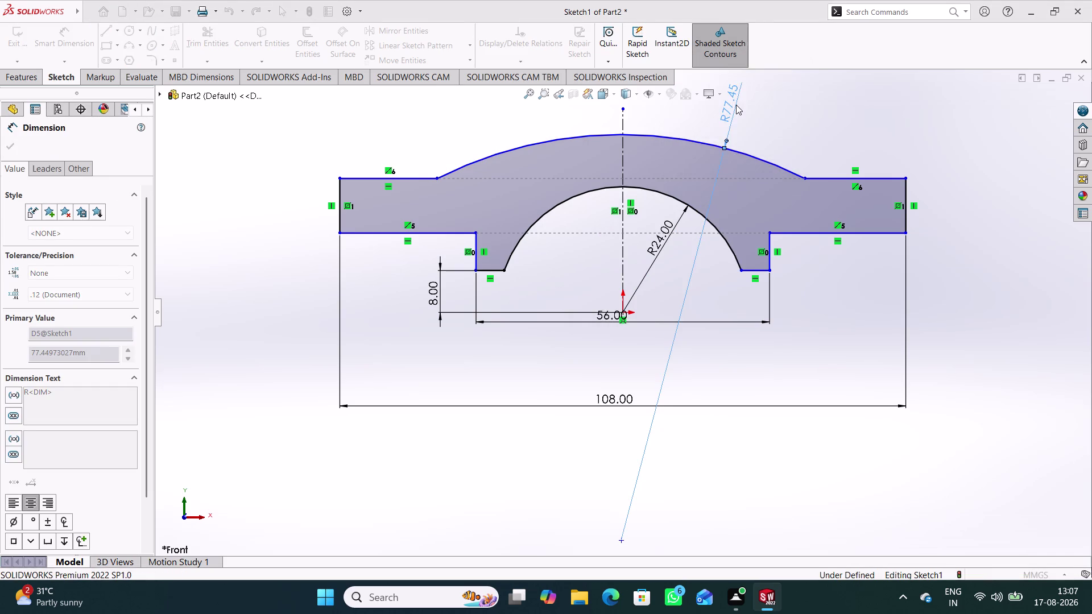
key(Return)
scroll(up, 3)
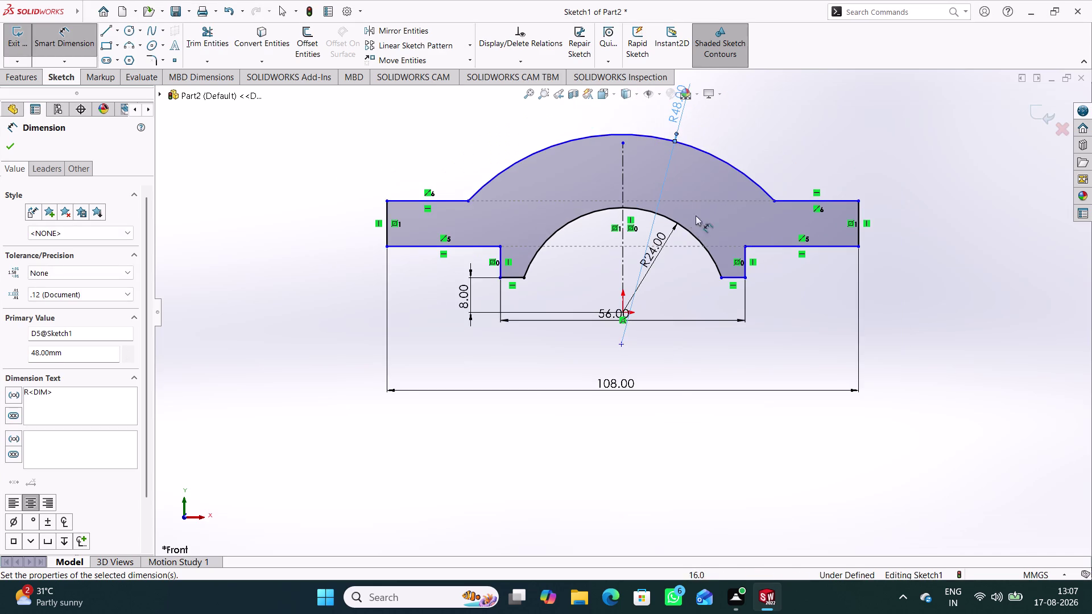
scroll(down, 3)
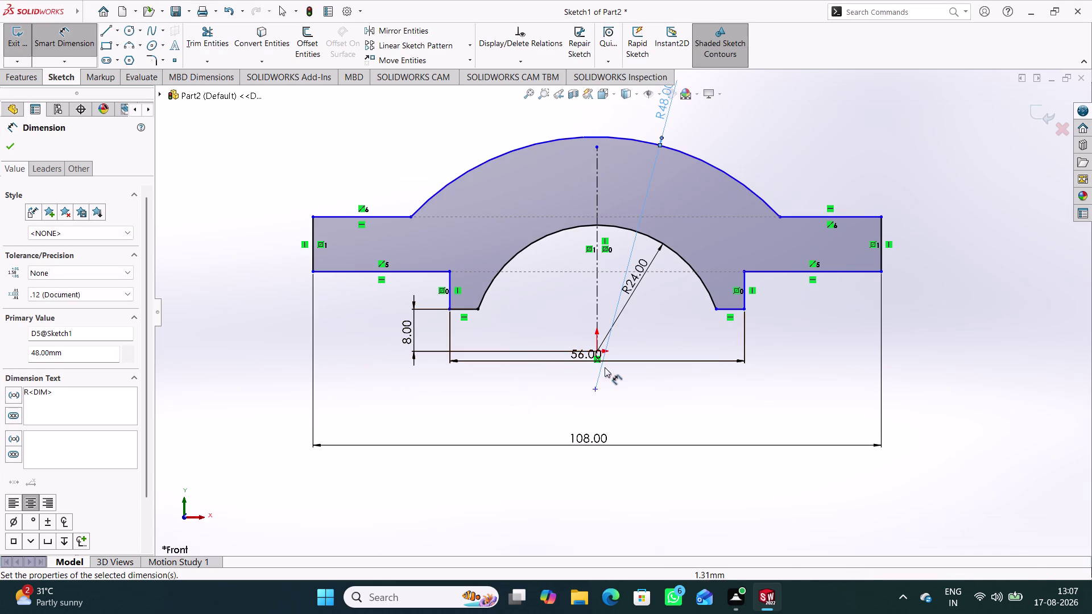
Dimension the right foot's bottom edge as 5.
click(738, 310)
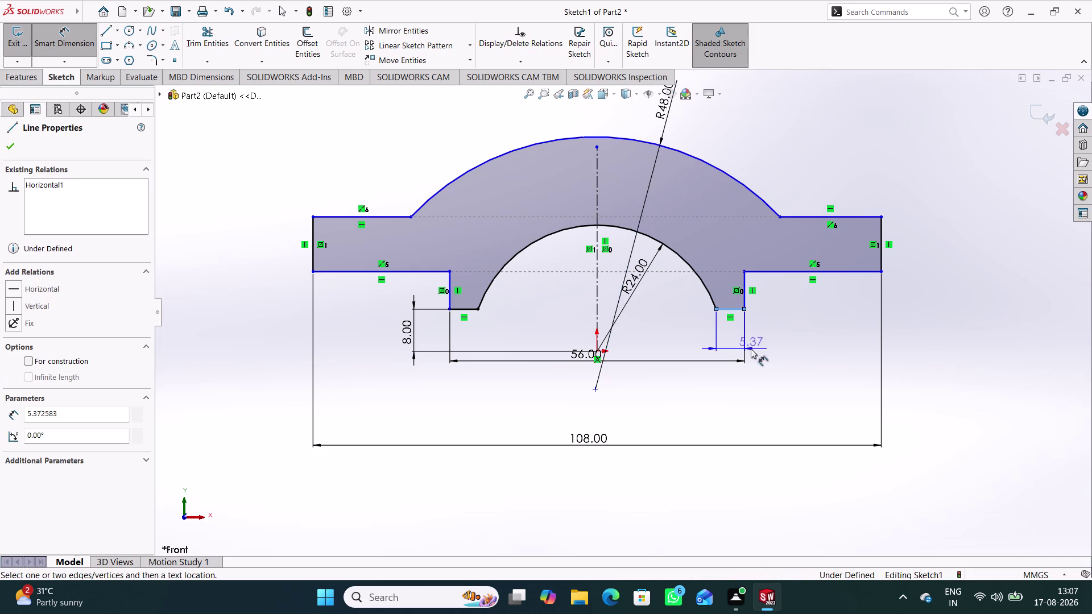
click(771, 343)
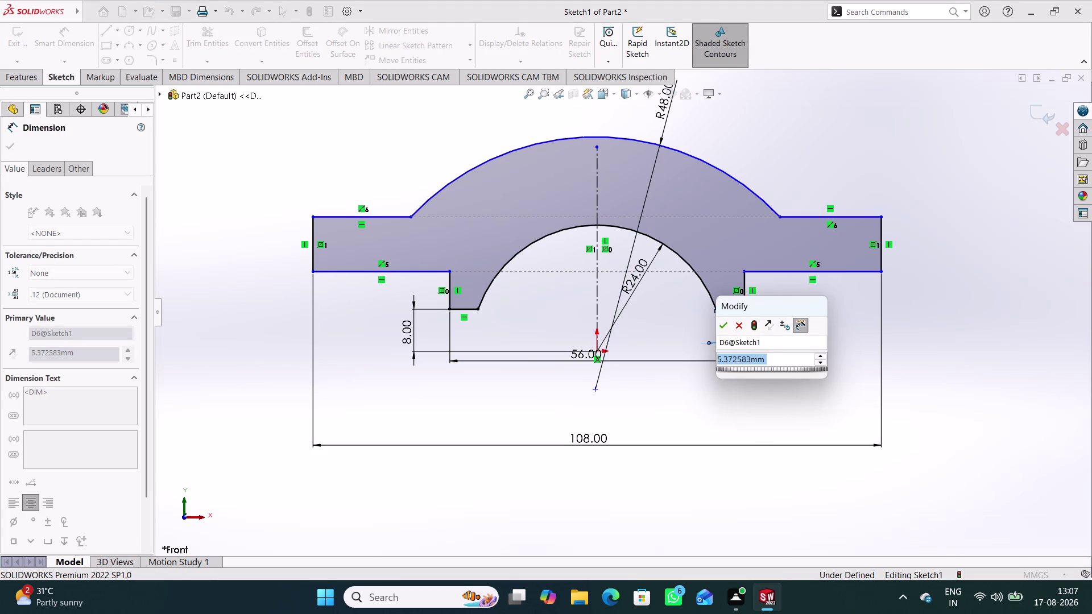
key(5)
key(Return)
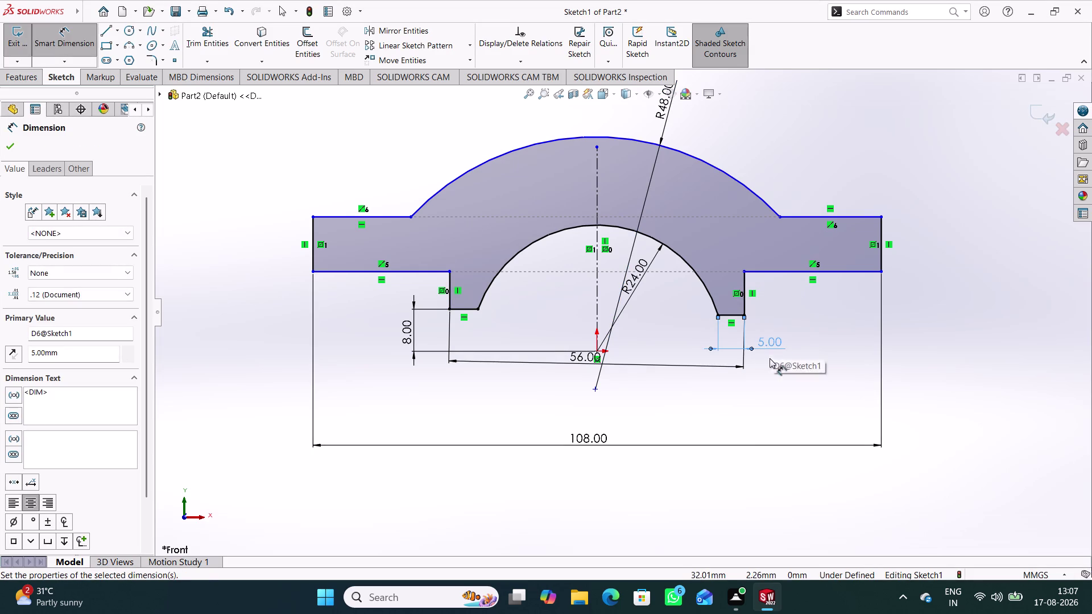
click(698, 407)
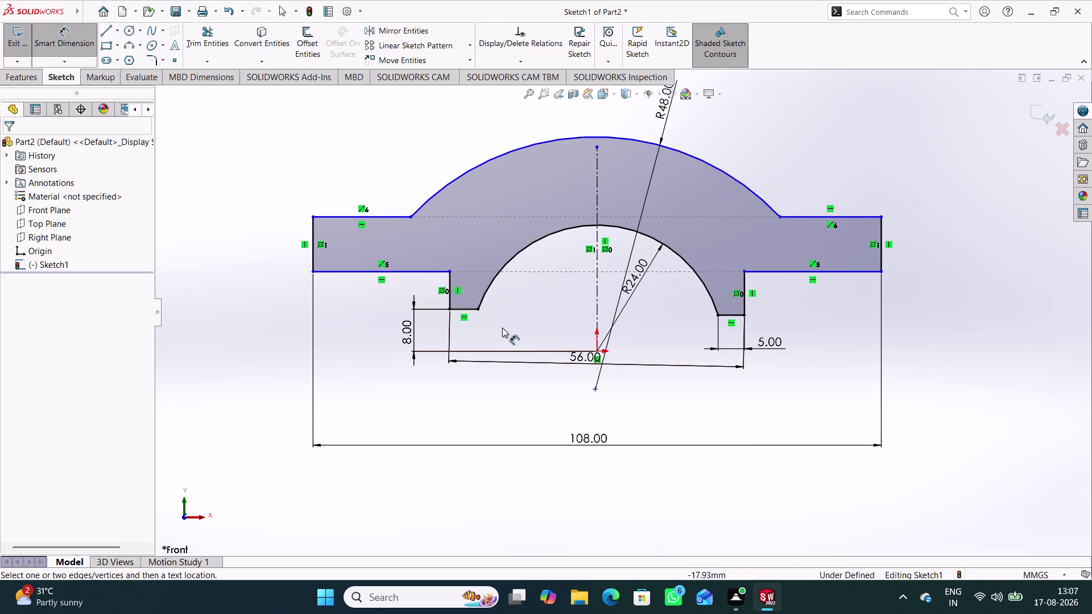
click(473, 310)
click(491, 337)
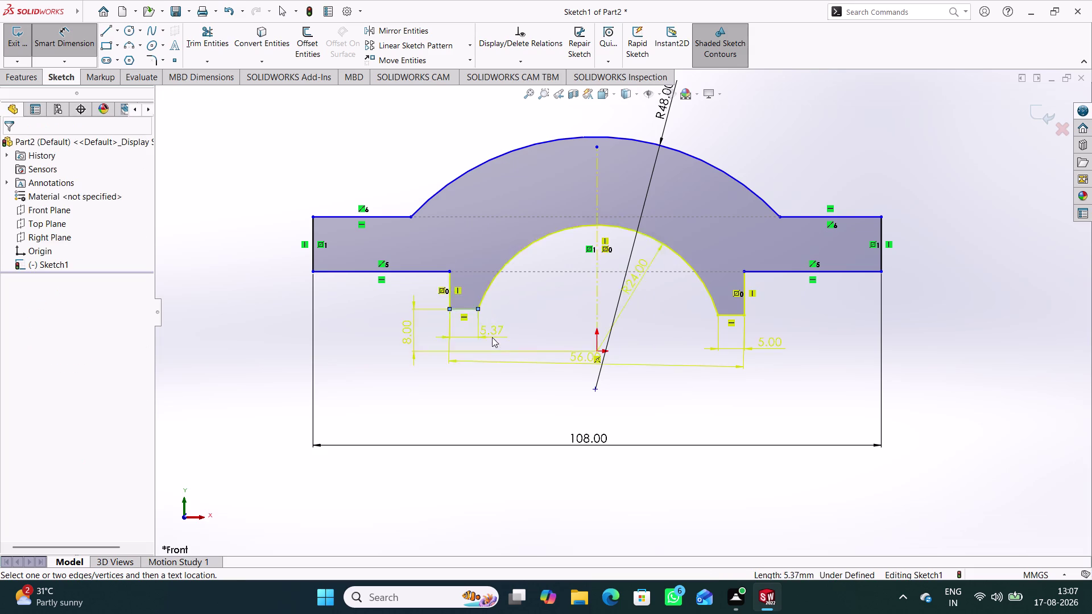
click(647, 233)
click(662, 404)
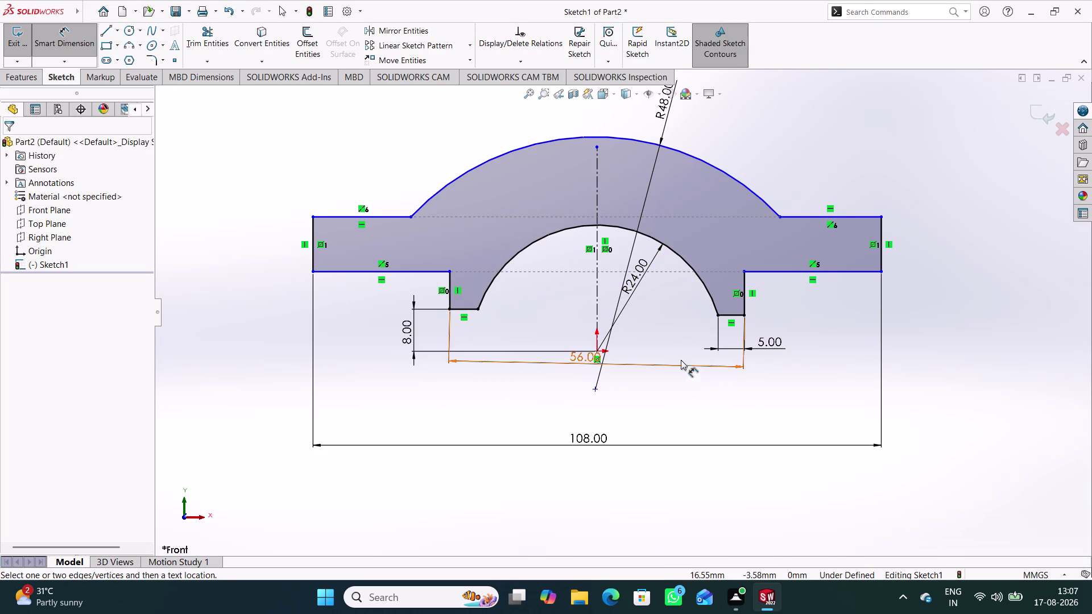
right_drag(661, 413, 649, 328)
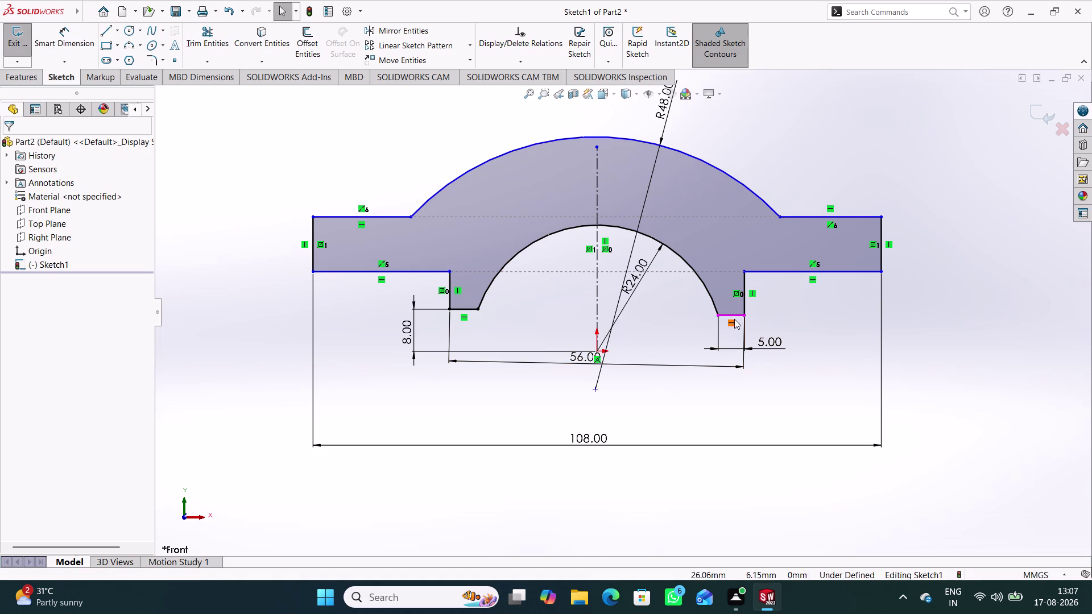
click(724, 314)
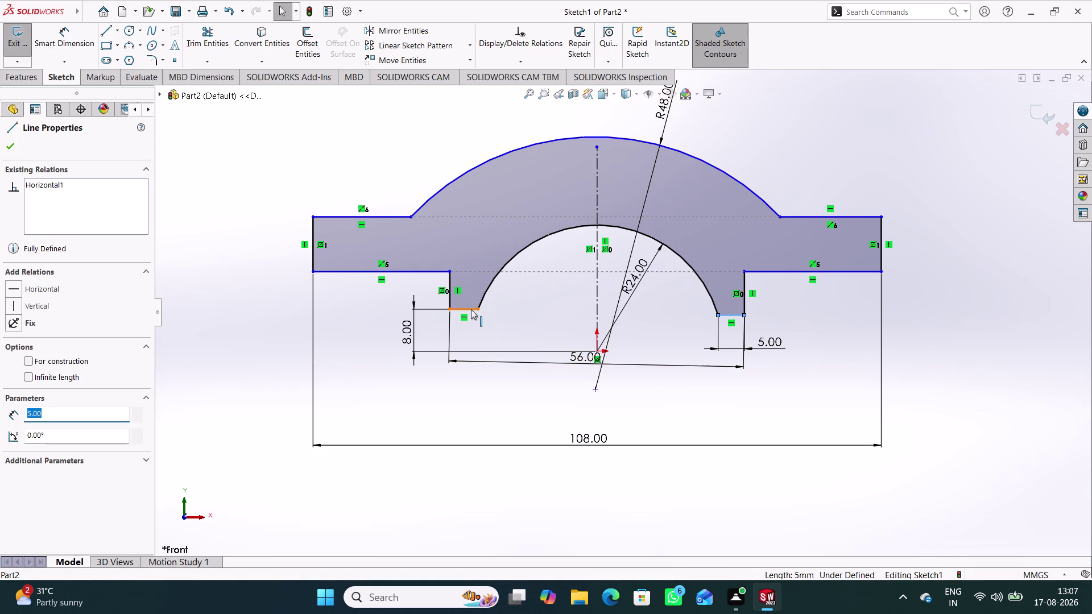
click(471, 309)
click(43, 381)
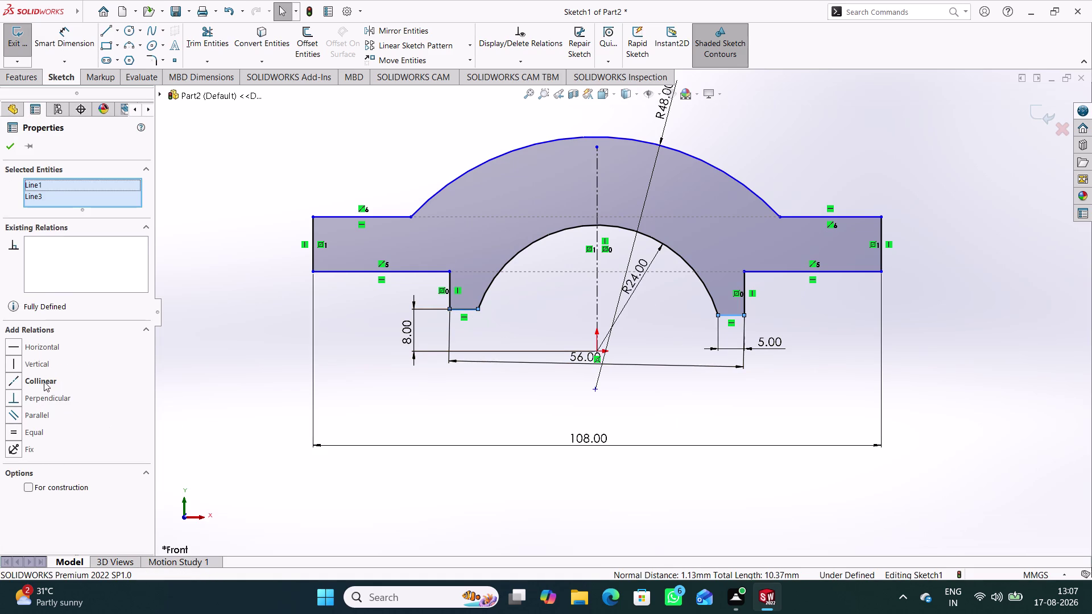
click(394, 392)
key(ctrl+z)
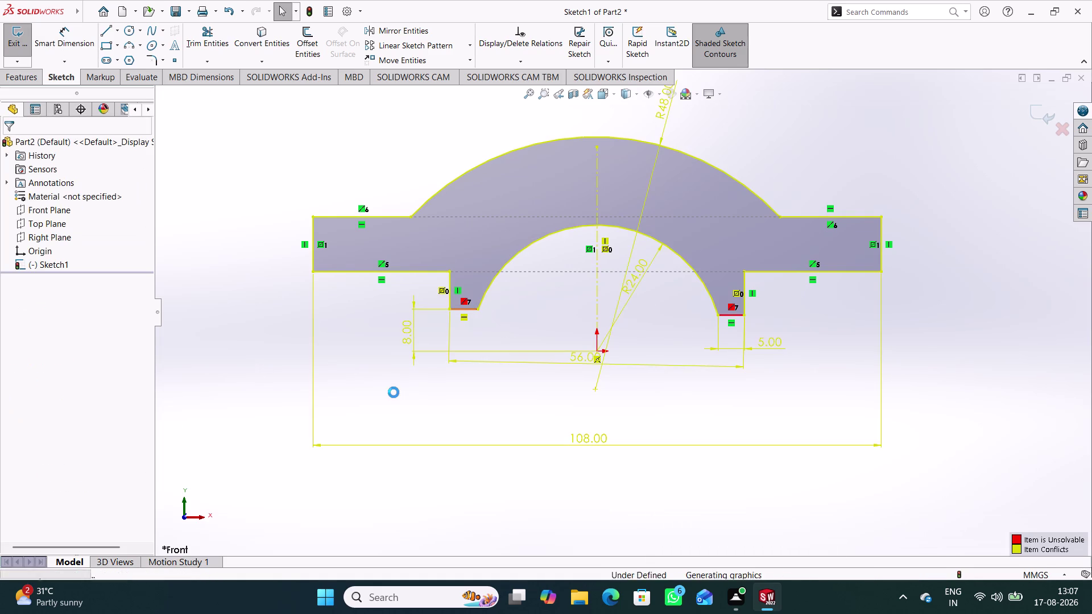
click(398, 407)
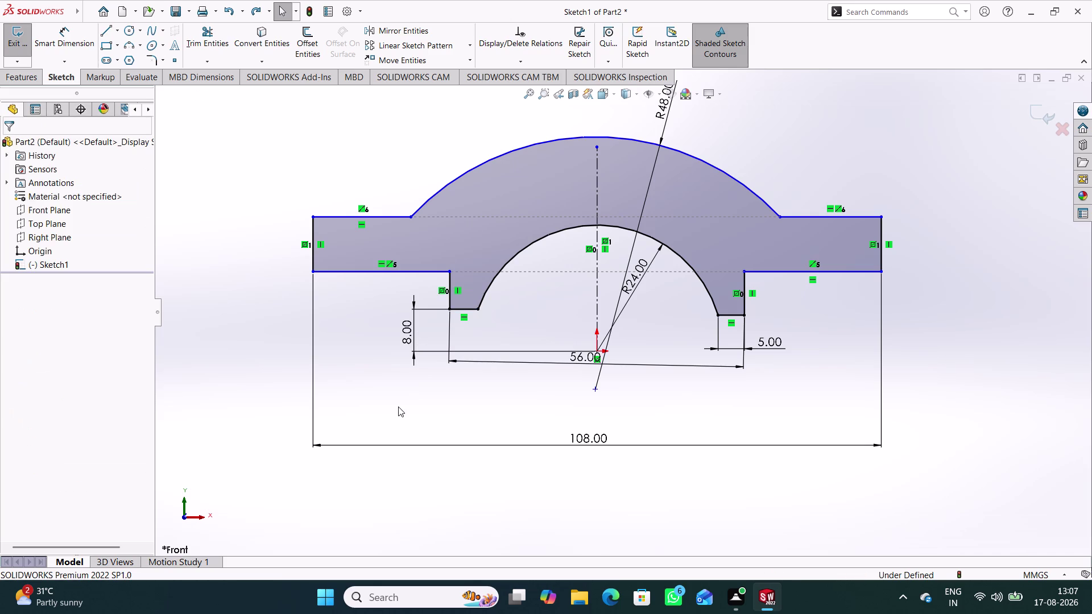
key(ctrl+z)
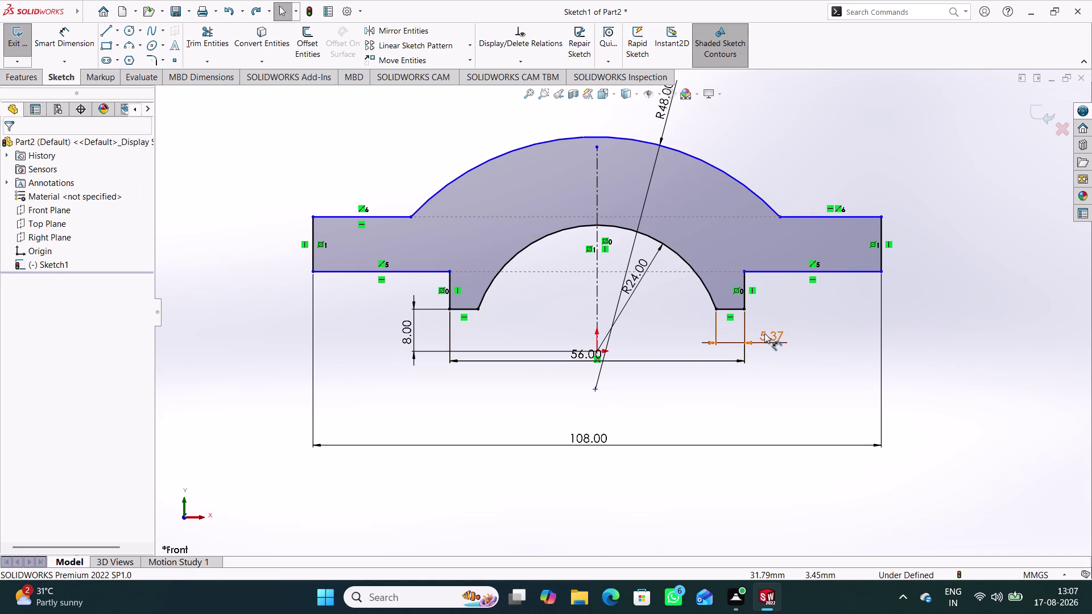
Delete the 5.00 foot dimension and move the 56.00 gap dimension lower.
right_click(765, 334)
click(799, 444)
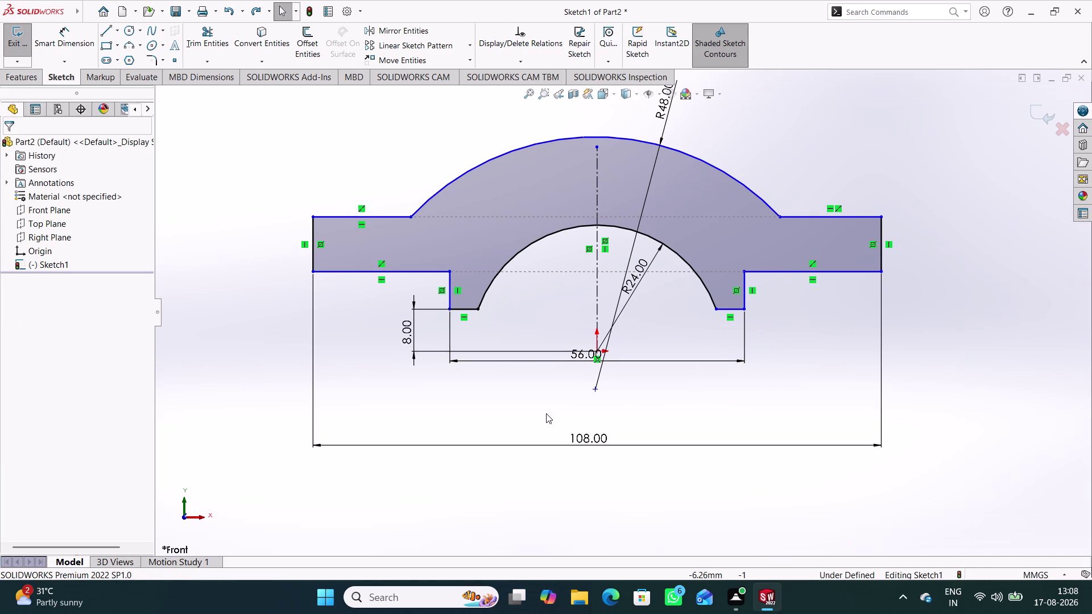
click(518, 407)
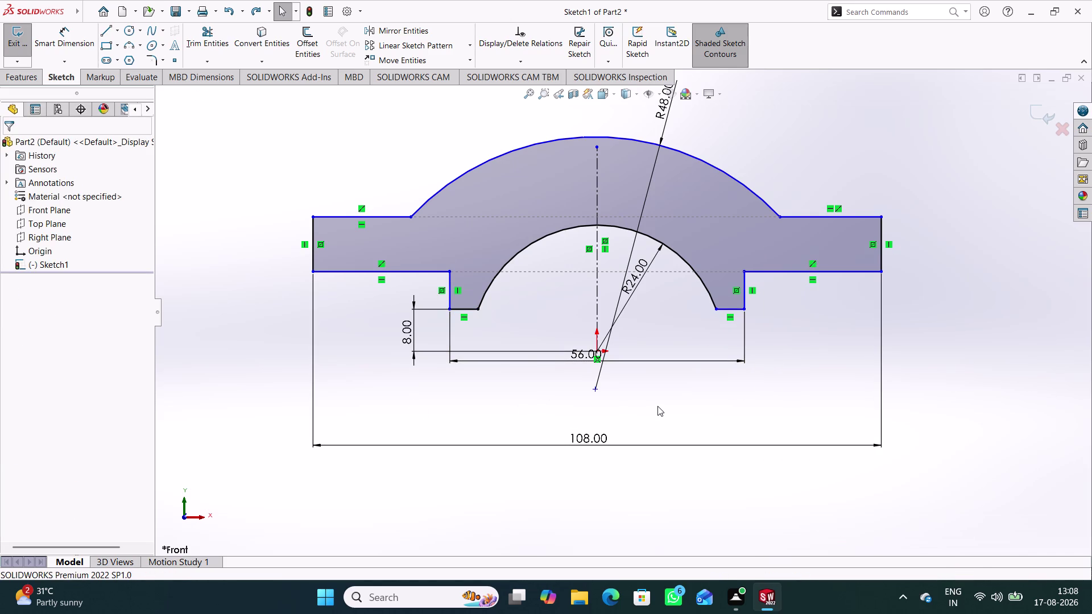
drag(583, 360, 589, 394)
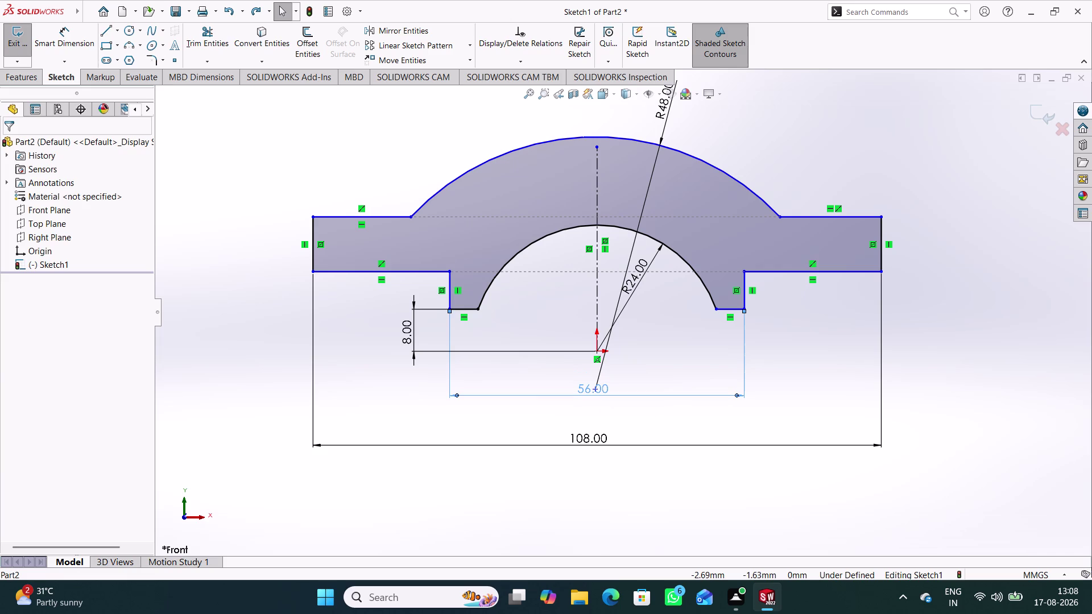
click(683, 491)
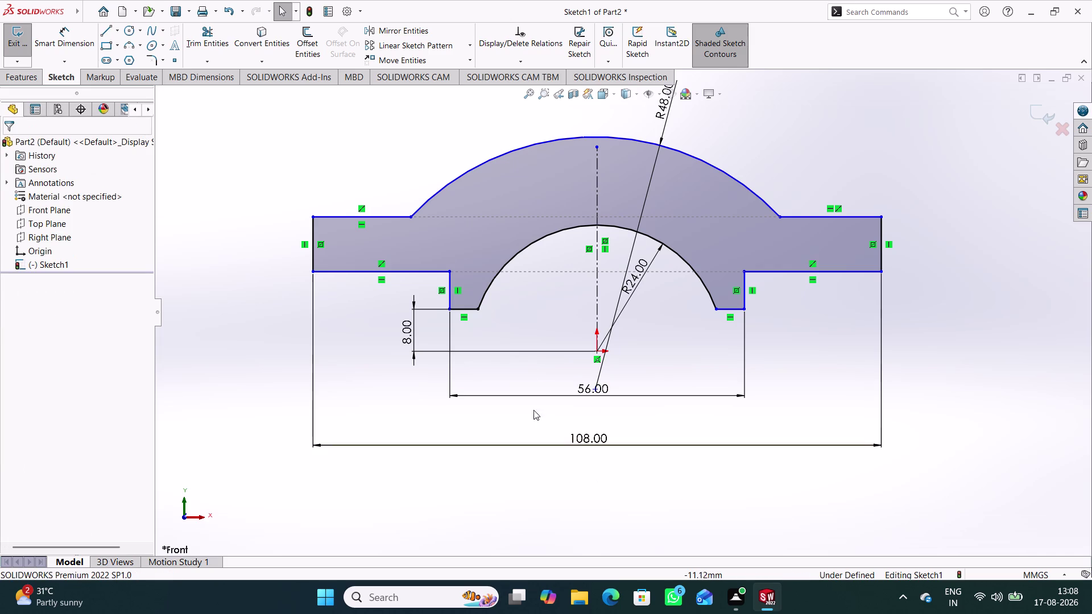
Make the left and right foot bottom edges collinear.
click(547, 315)
click(469, 309)
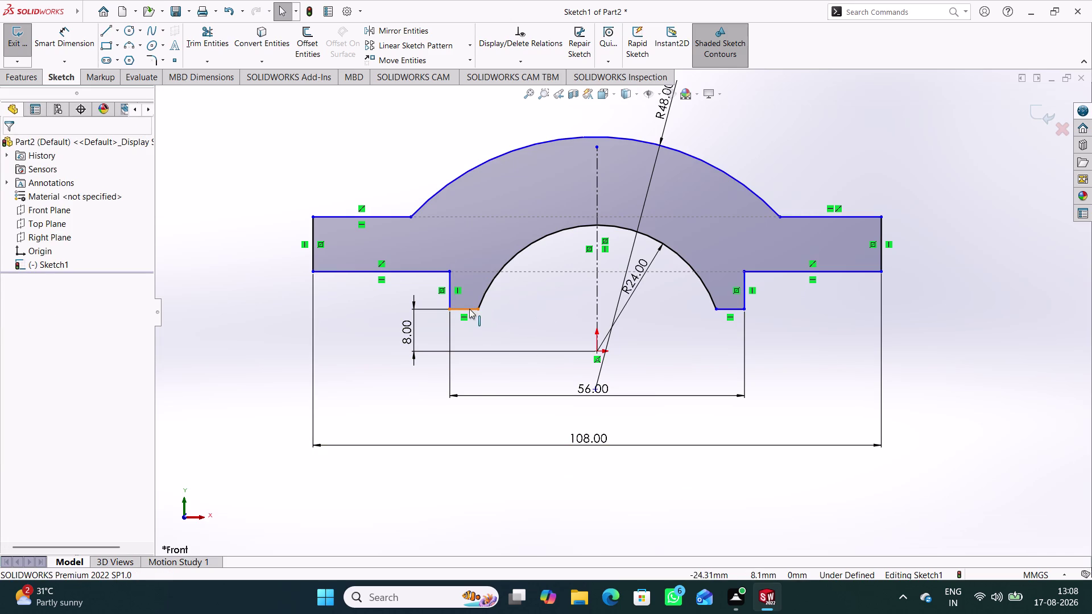
click(722, 309)
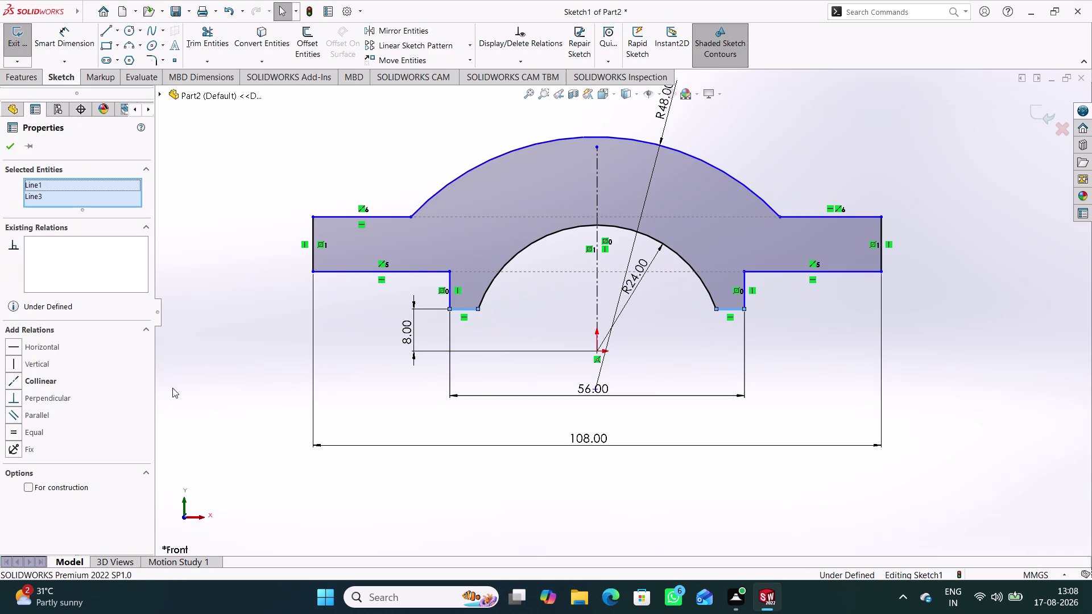
click(49, 383)
click(258, 359)
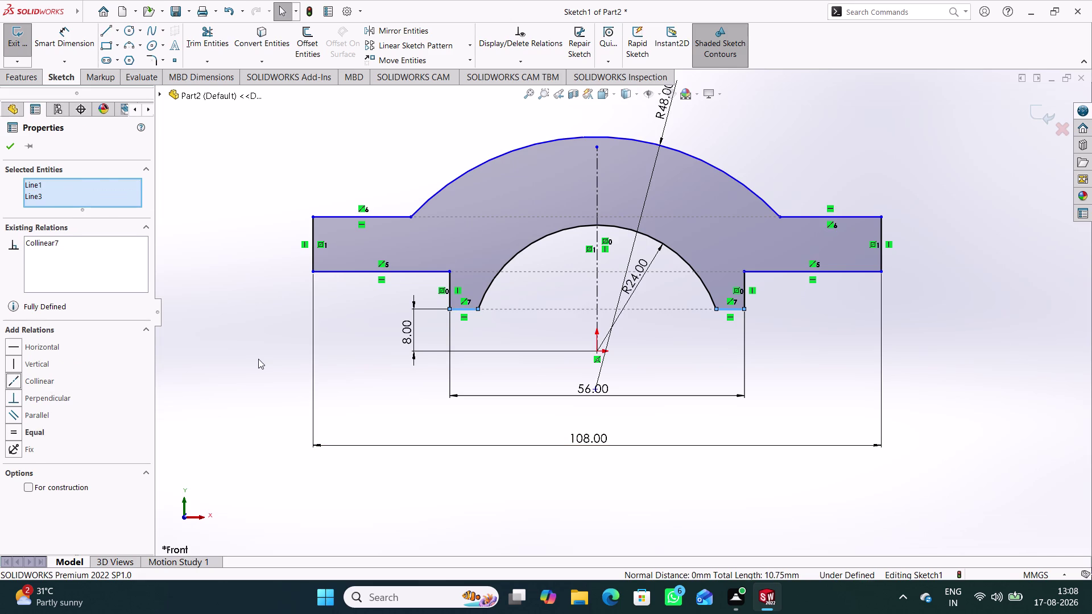
right_drag(255, 406, 247, 223)
right_drag(485, 494, 389, 345)
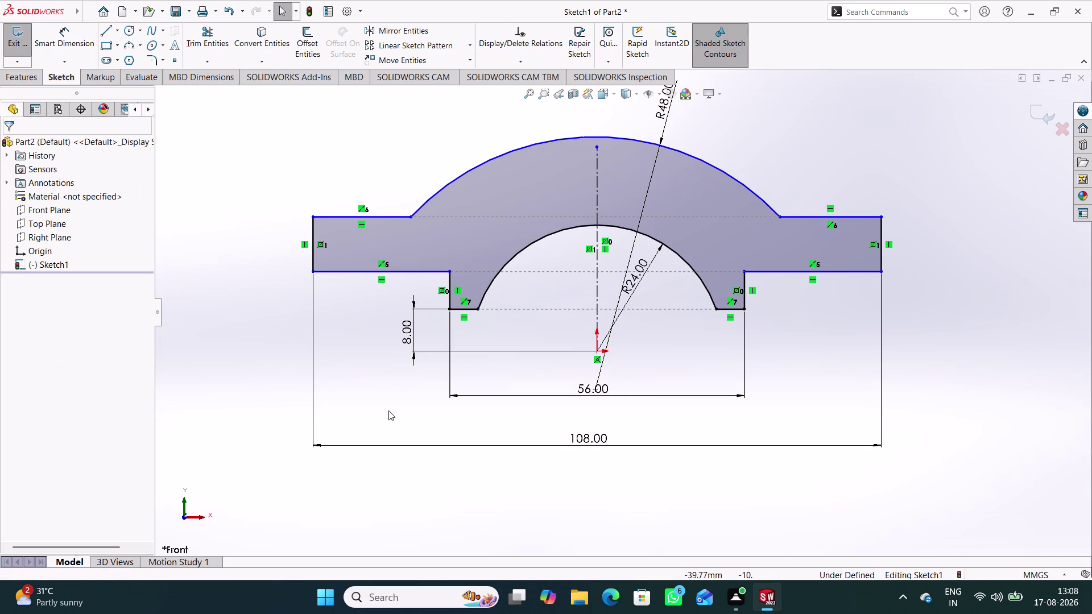
right_drag(389, 411, 355, 242)
Cancel the left foot dimension and delete the R24.00 radius dimension.
click(458, 310)
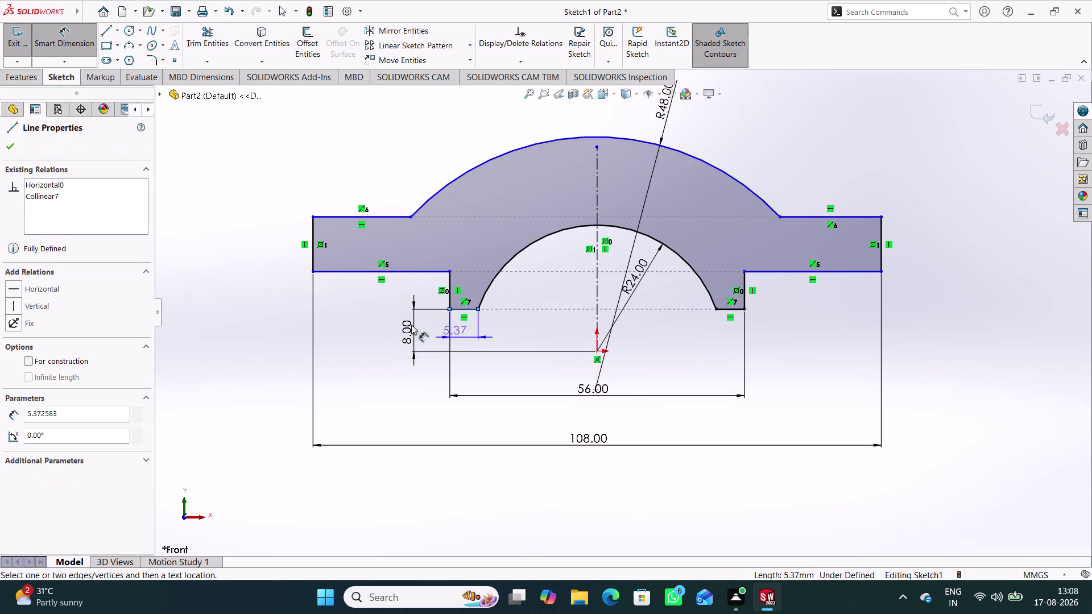
key(Escape)
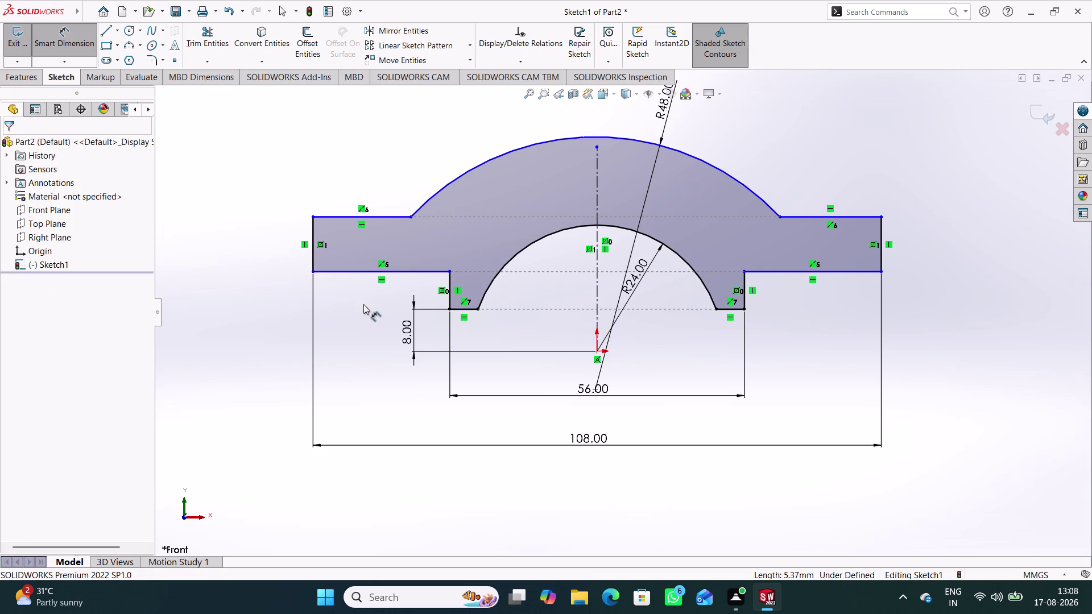
right_click(634, 287)
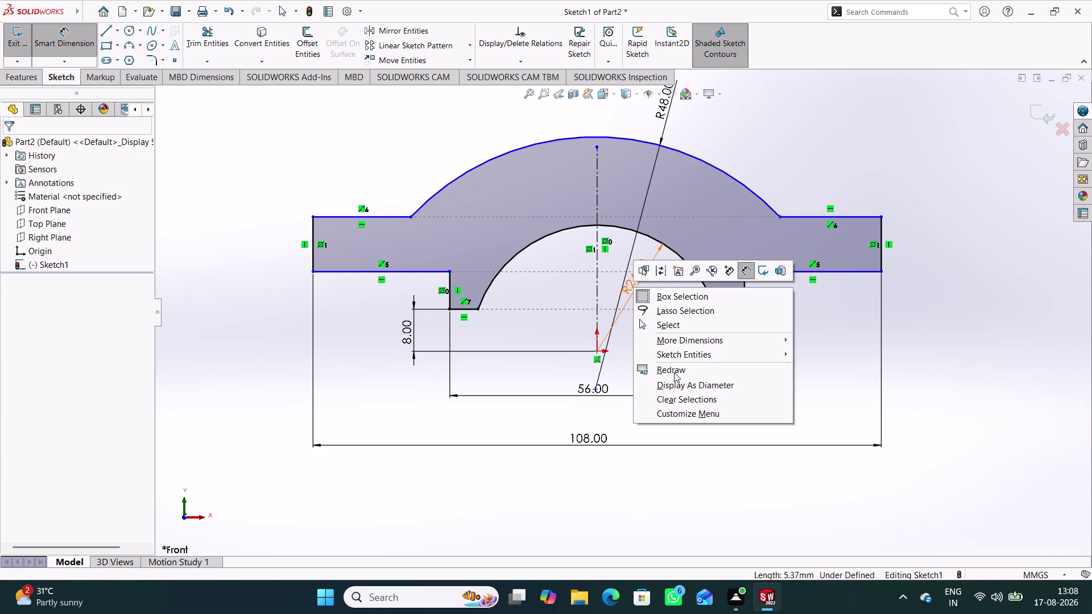
click(822, 354)
right_drag(906, 399, 899, 216)
right_click(633, 278)
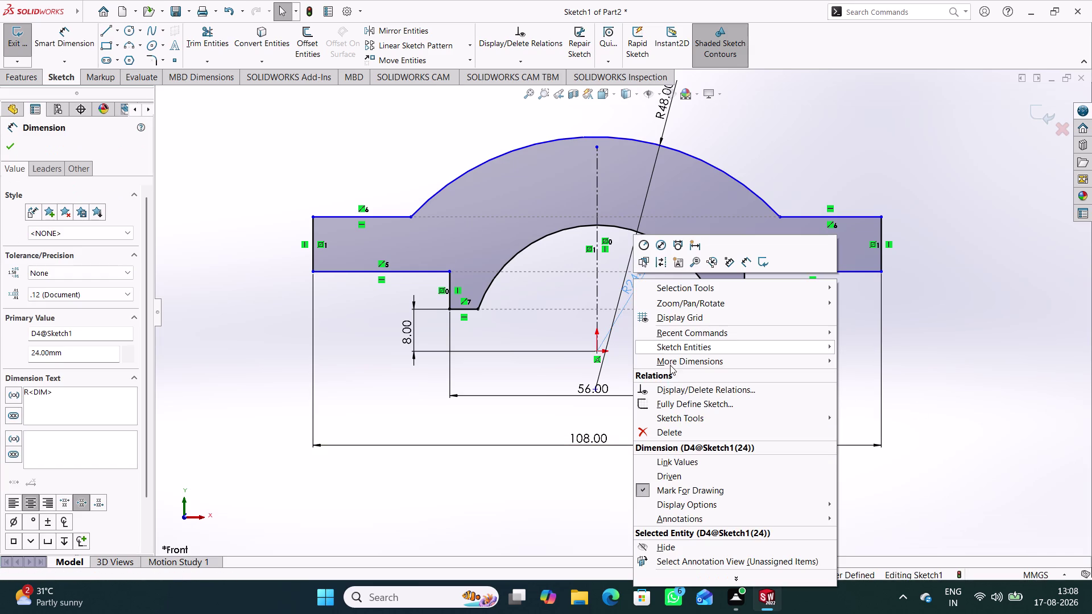
click(677, 428)
right_drag(918, 428, 904, 275)
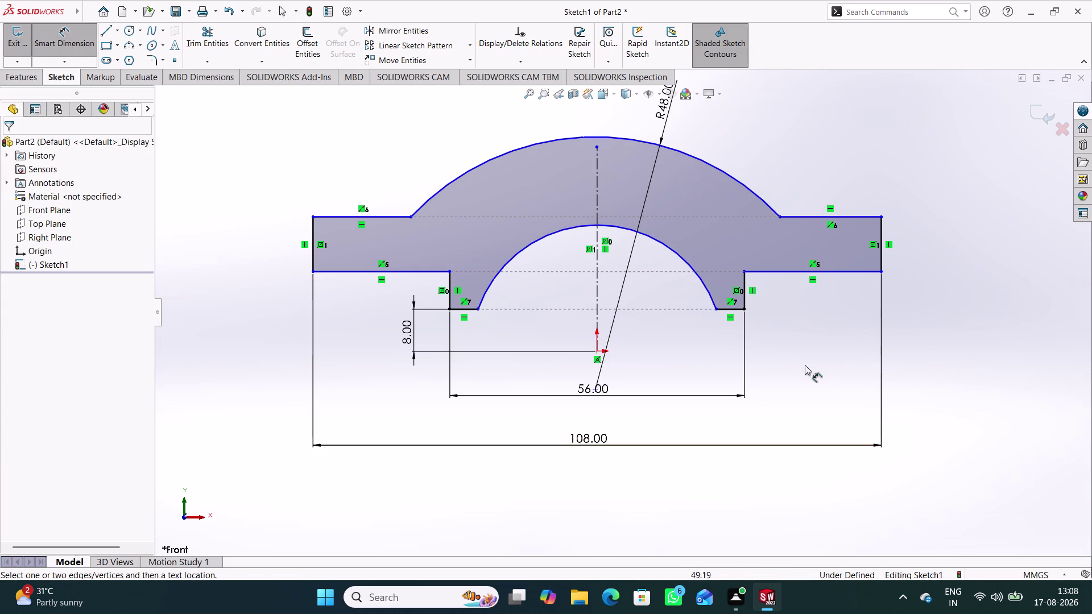
Dimension the right foot's bottom edge as 5.00.
click(738, 309)
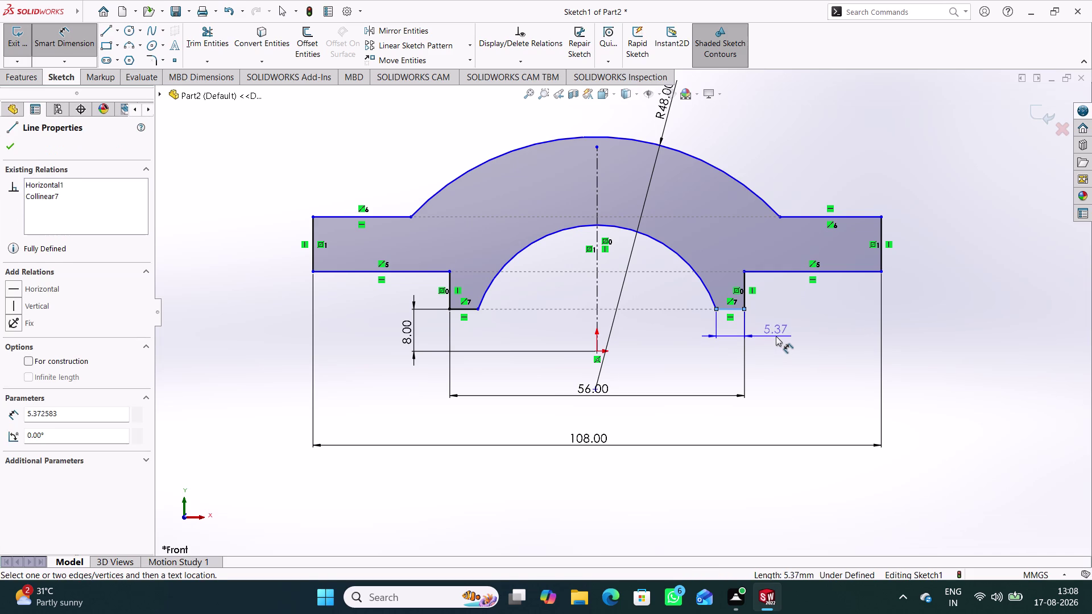
click(775, 337)
key(5)
key(Return)
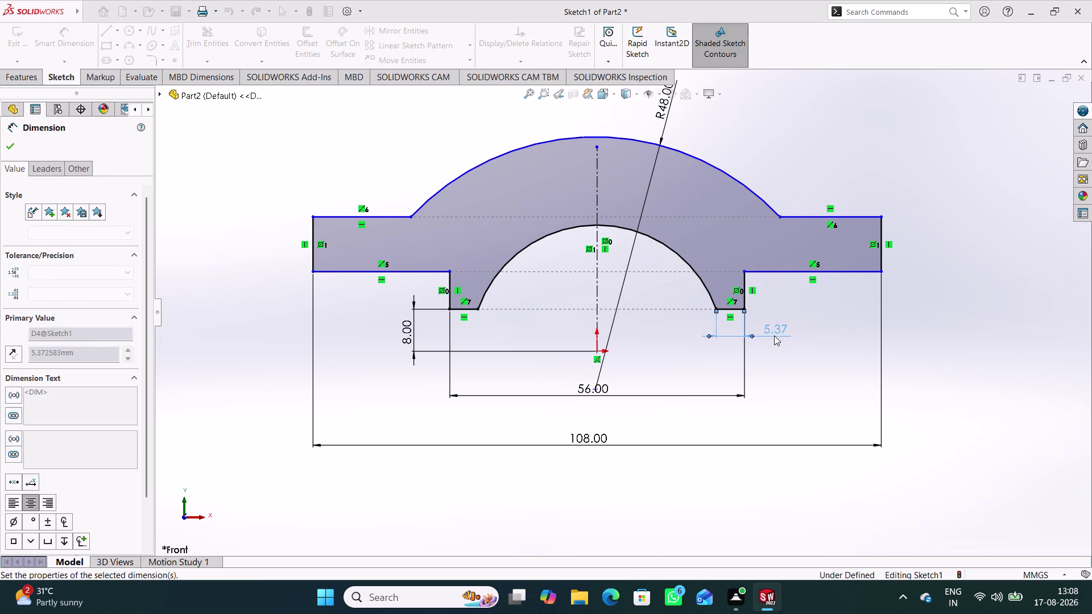
click(910, 314)
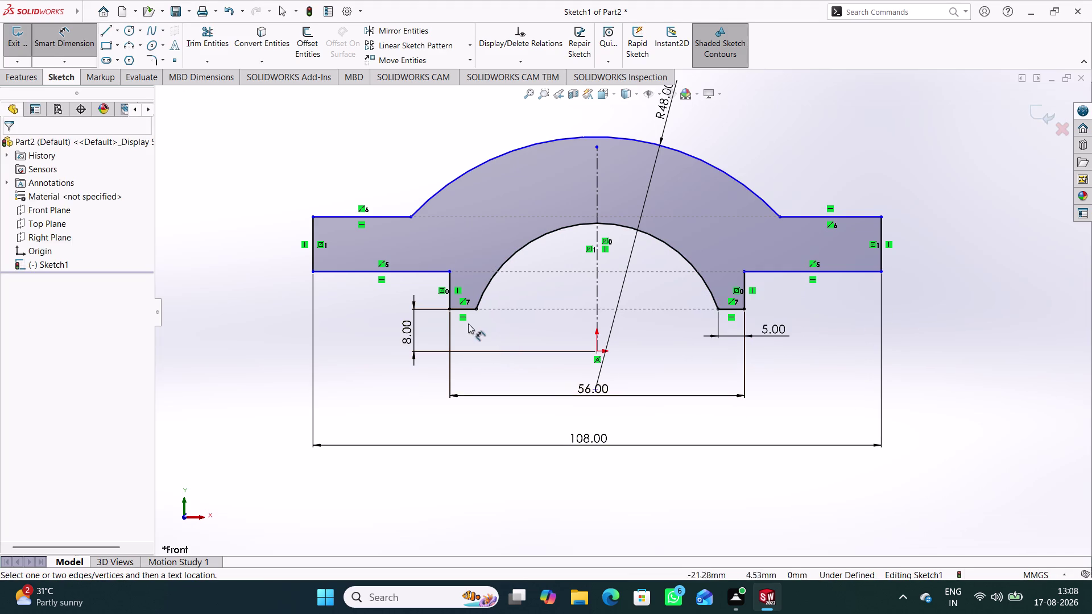
click(472, 310)
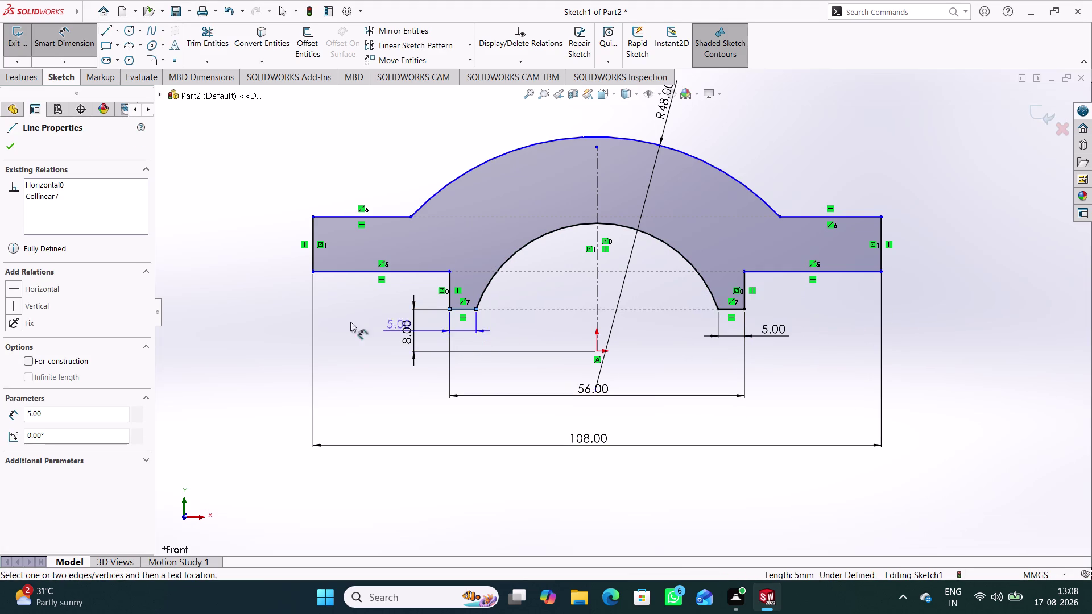
click(12, 143)
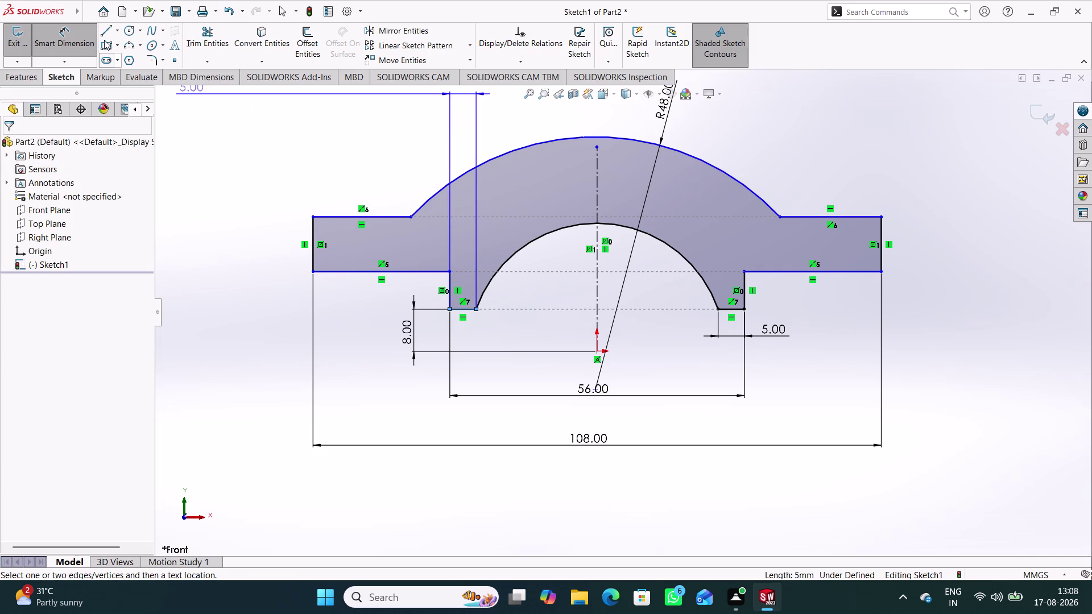
click(81, 47)
right_drag(948, 497, 909, 304)
click(673, 247)
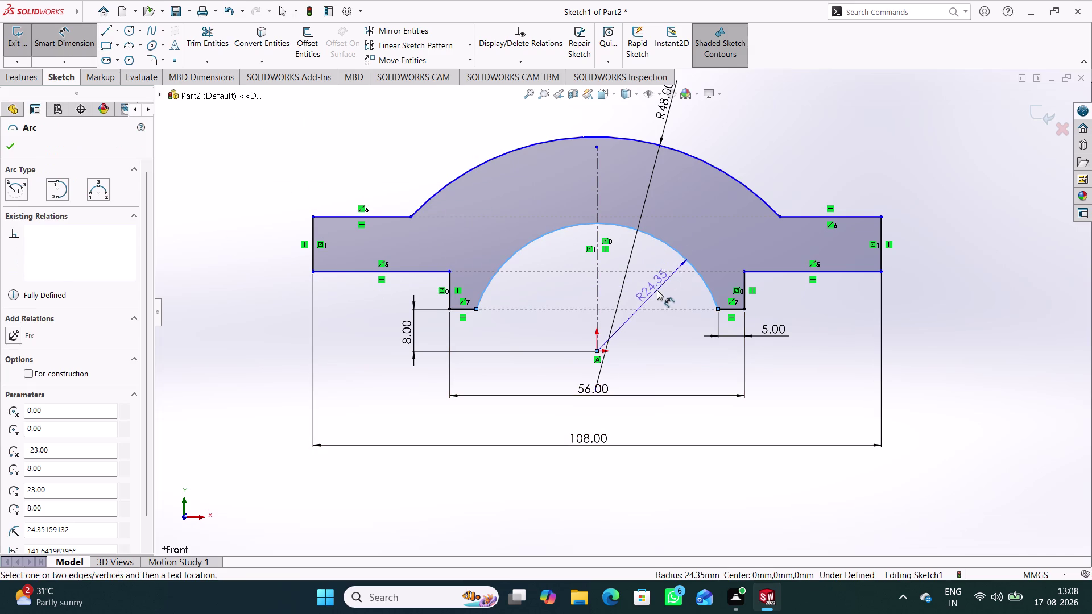
click(656, 290)
click(649, 232)
click(821, 386)
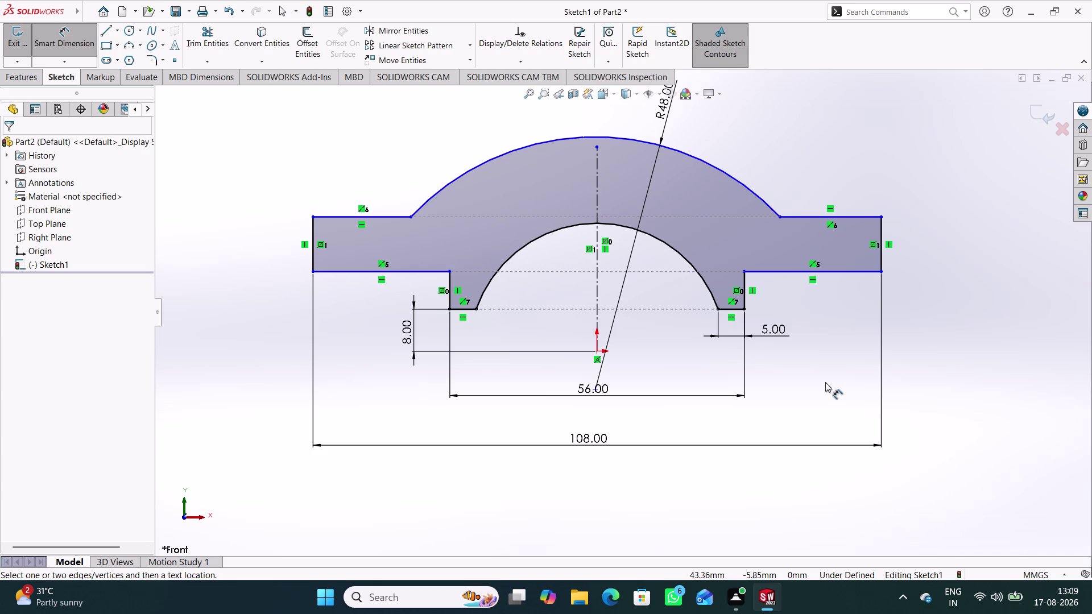
click(745, 299)
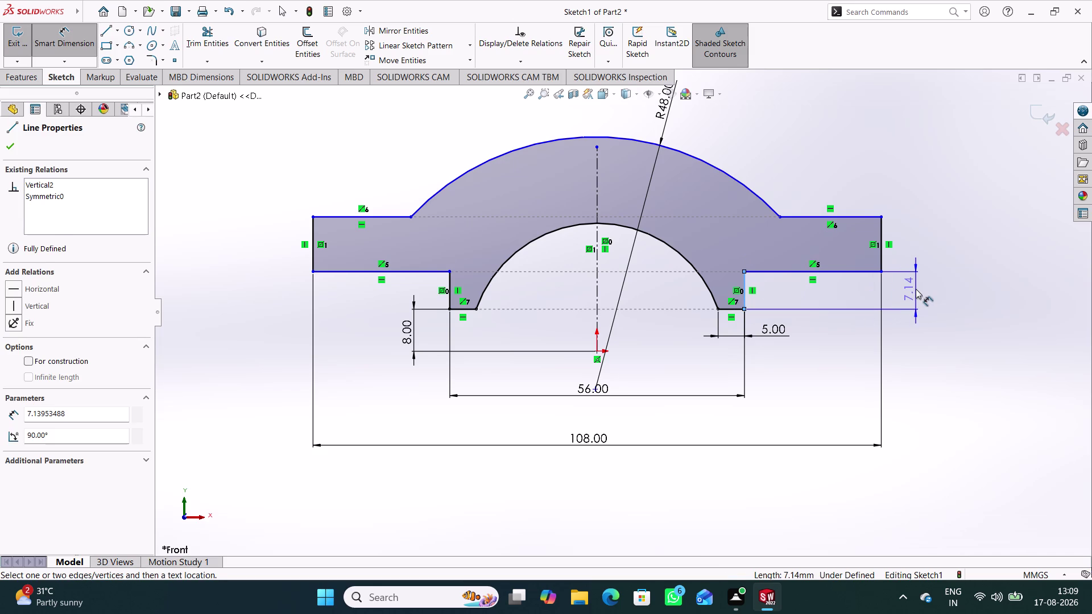
Set the right vertical pier edge height to 16.
click(915, 289)
text(16)
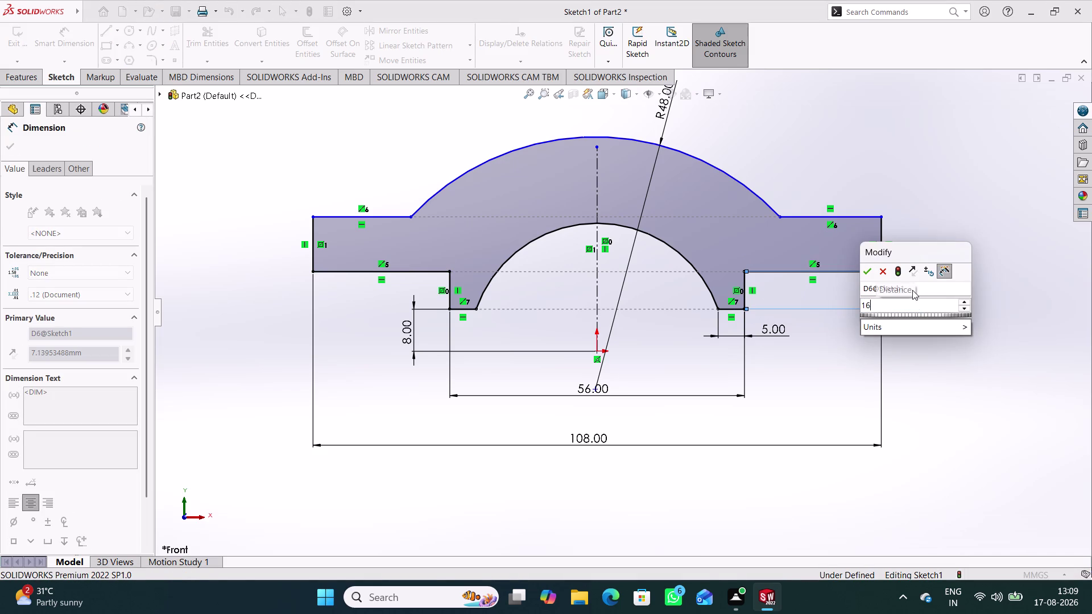
key(Return)
click(963, 335)
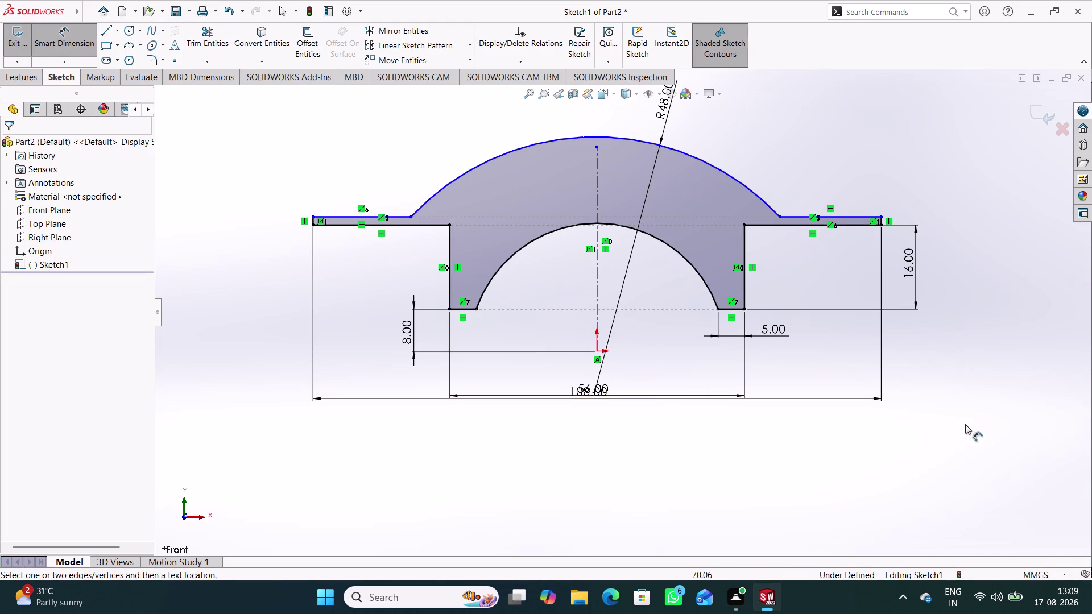
right_drag(967, 435, 986, 308)
Drag the deck outline upward and move the 108.00 dimension below the 56.00.
drag(783, 215, 783, 202)
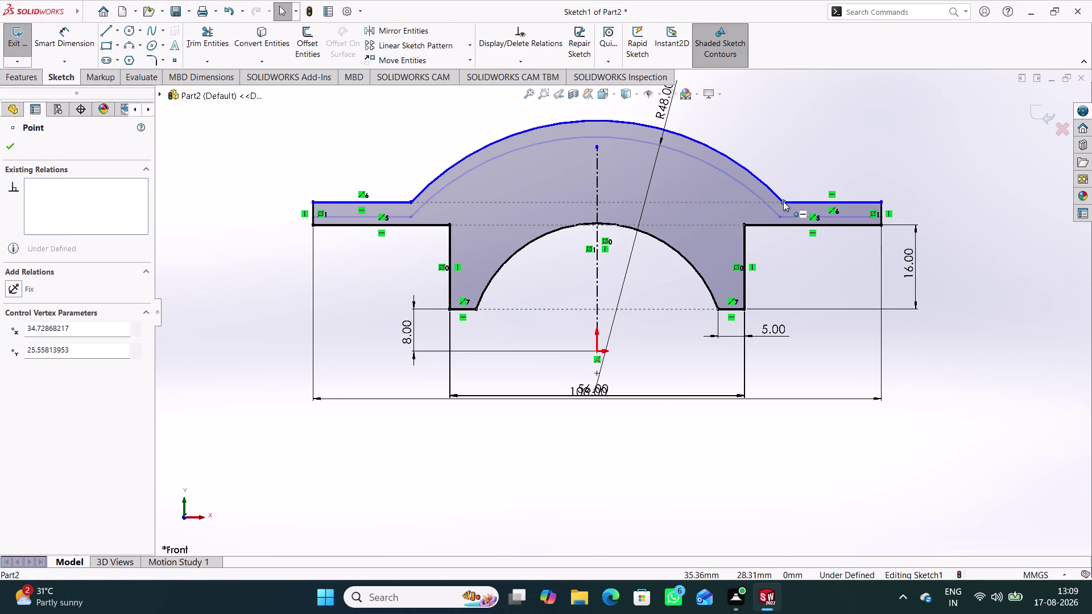
drag(783, 202, 779, 184)
click(840, 463)
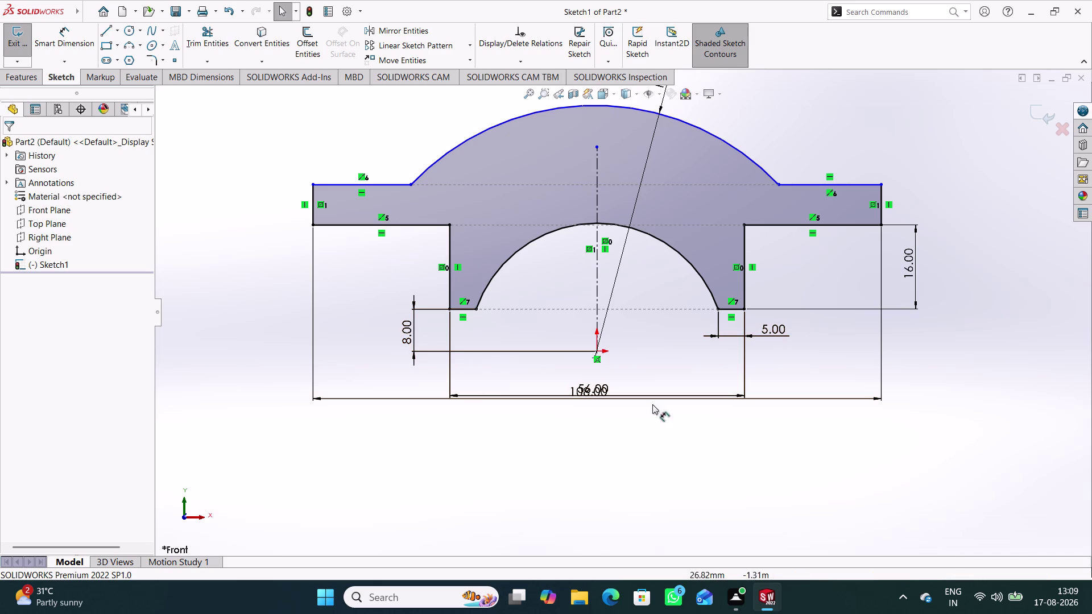
drag(587, 389, 587, 429)
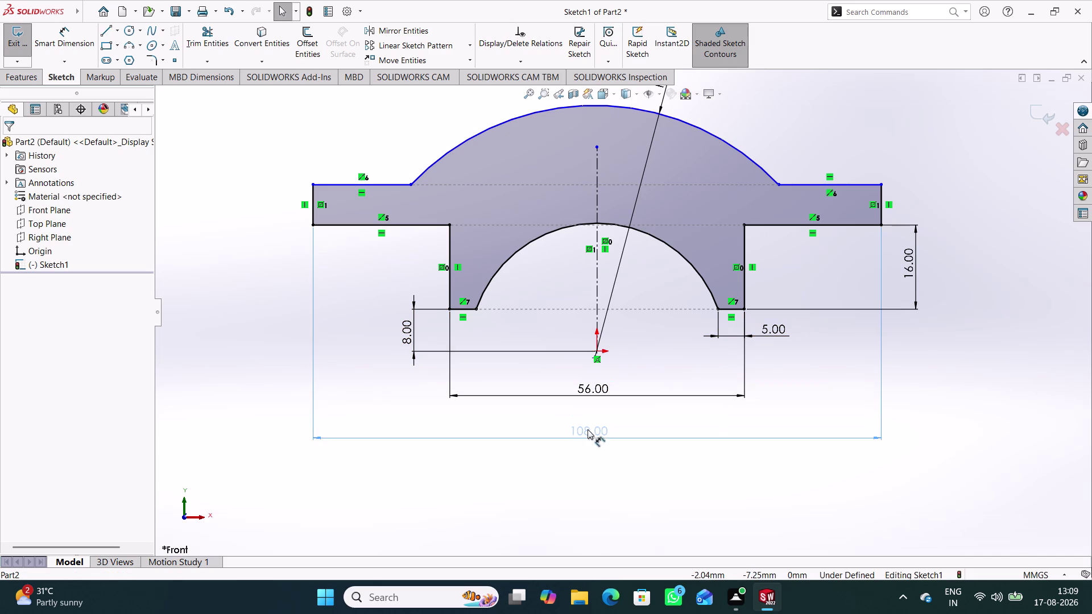
Cancel the stray 5.00 dimension.
drag(587, 428, 589, 430)
click(799, 374)
right_click(771, 334)
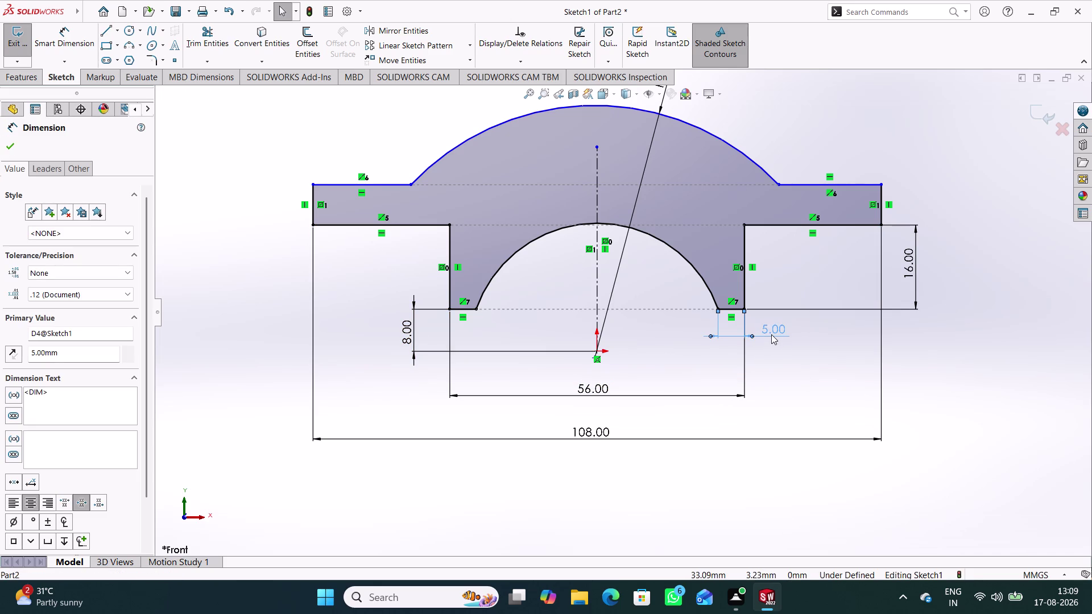
click(812, 448)
click(671, 473)
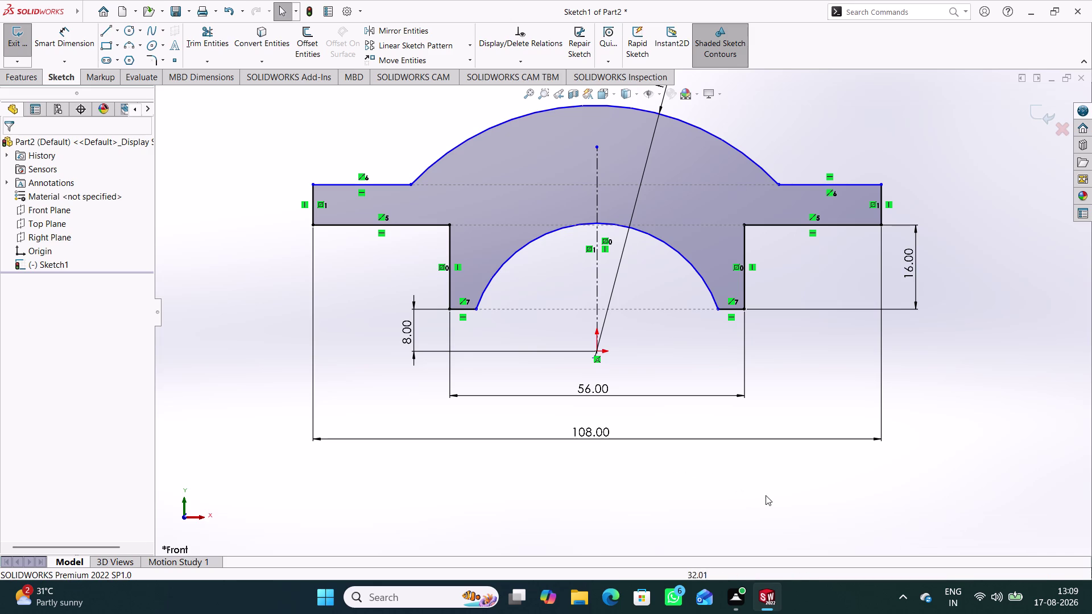
right_drag(771, 516, 807, 388)
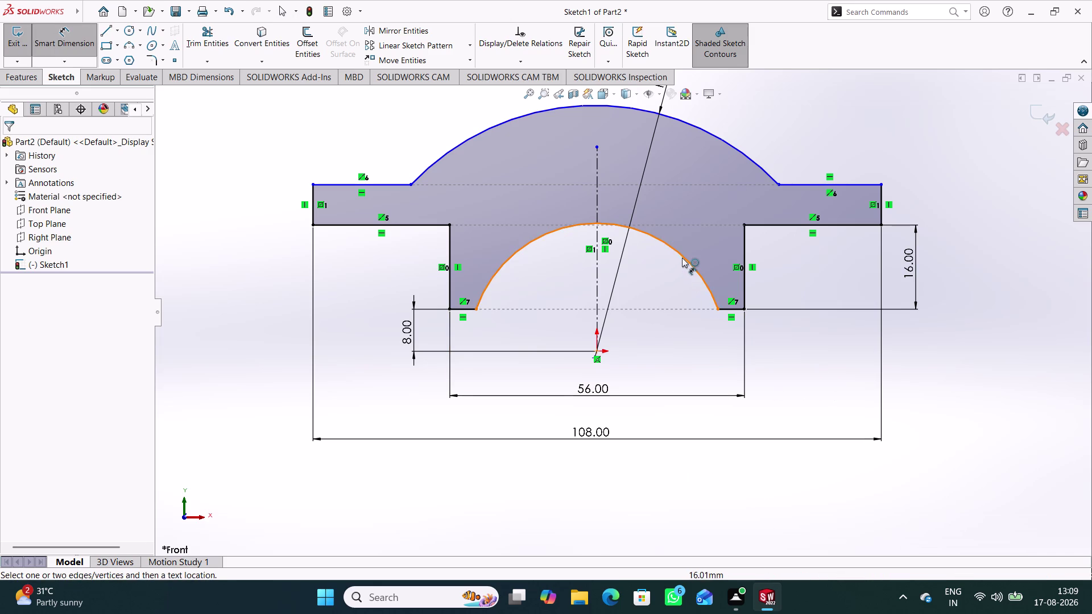
Dimension the inner arch radius as 24.
click(682, 257)
click(661, 273)
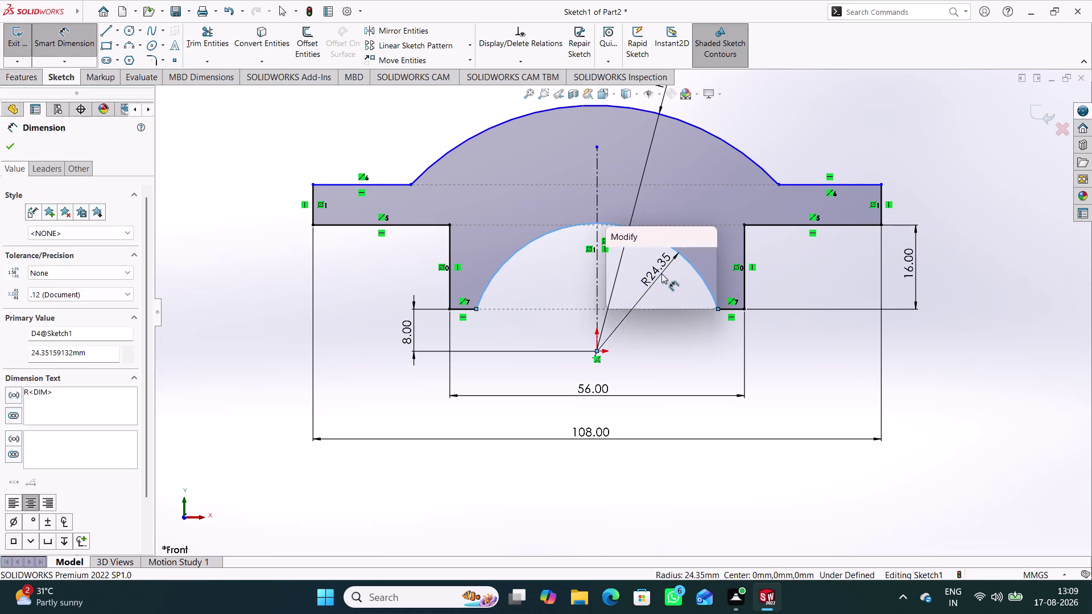
text(24)
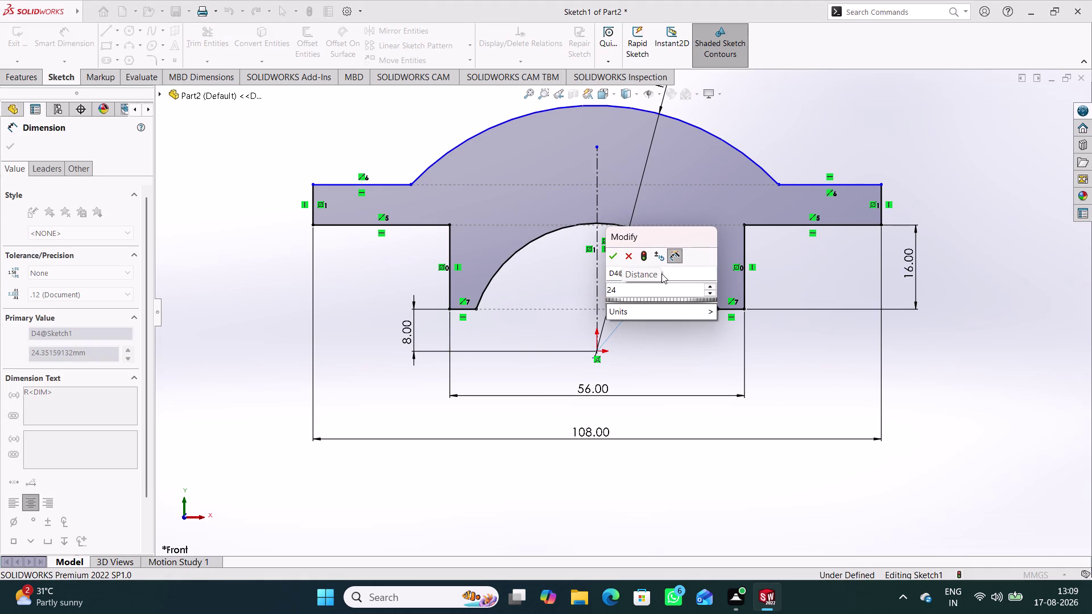
key(Return)
click(830, 377)
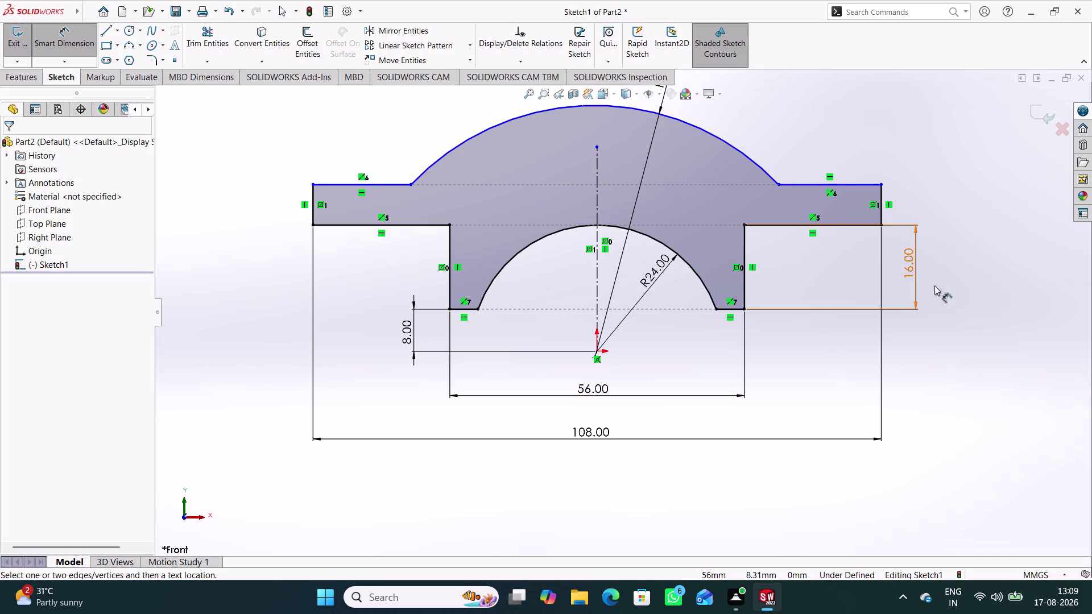
click(885, 209)
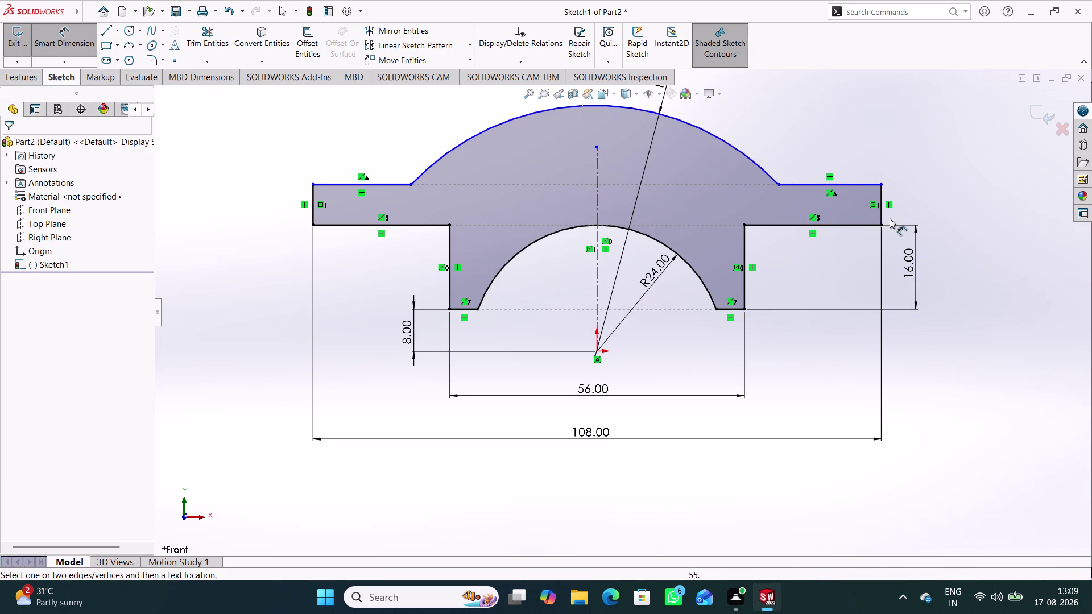
Dimension the deck's short right end edge at 12 mm.
click(884, 214)
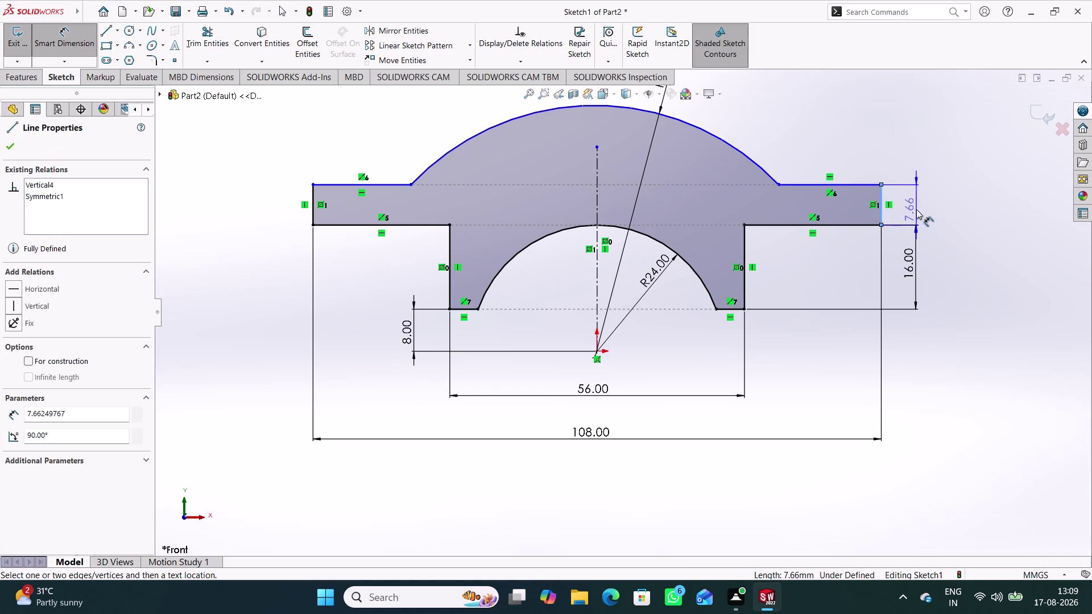
click(916, 210)
text(12)
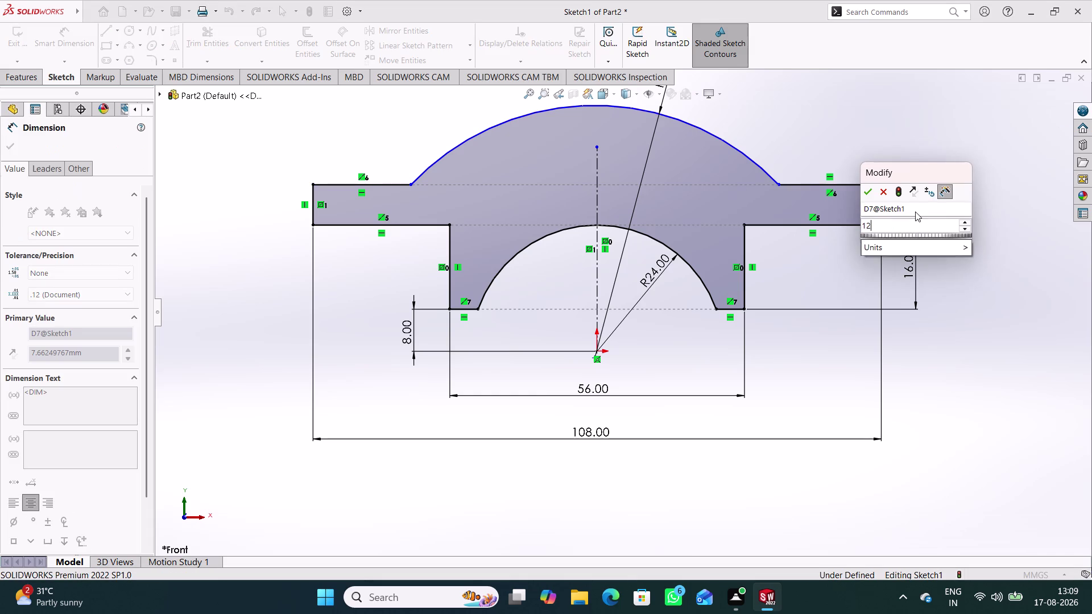
key(Return)
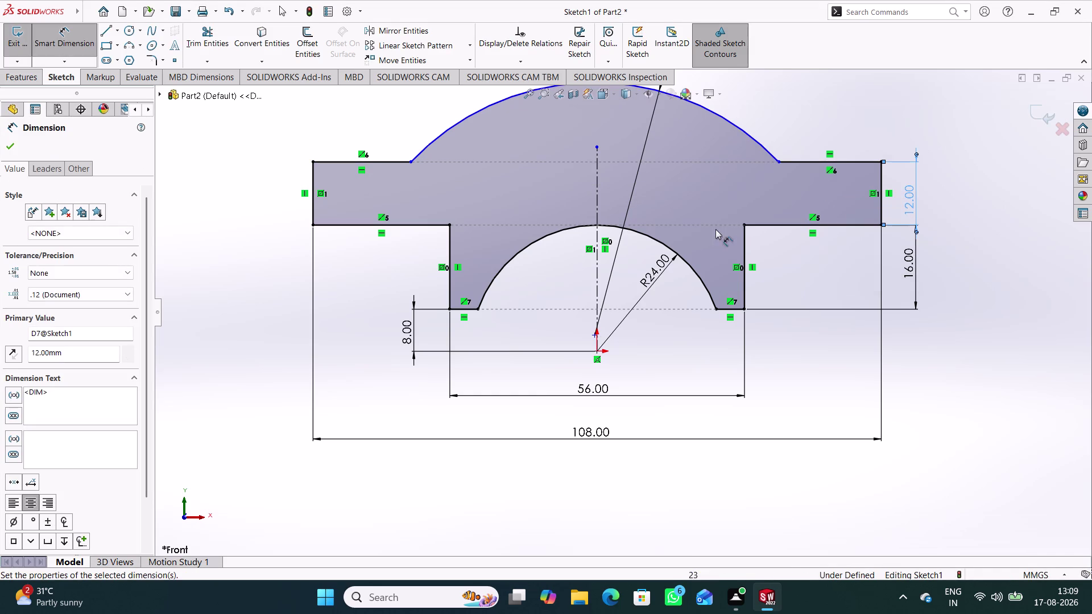
scroll(up, 3)
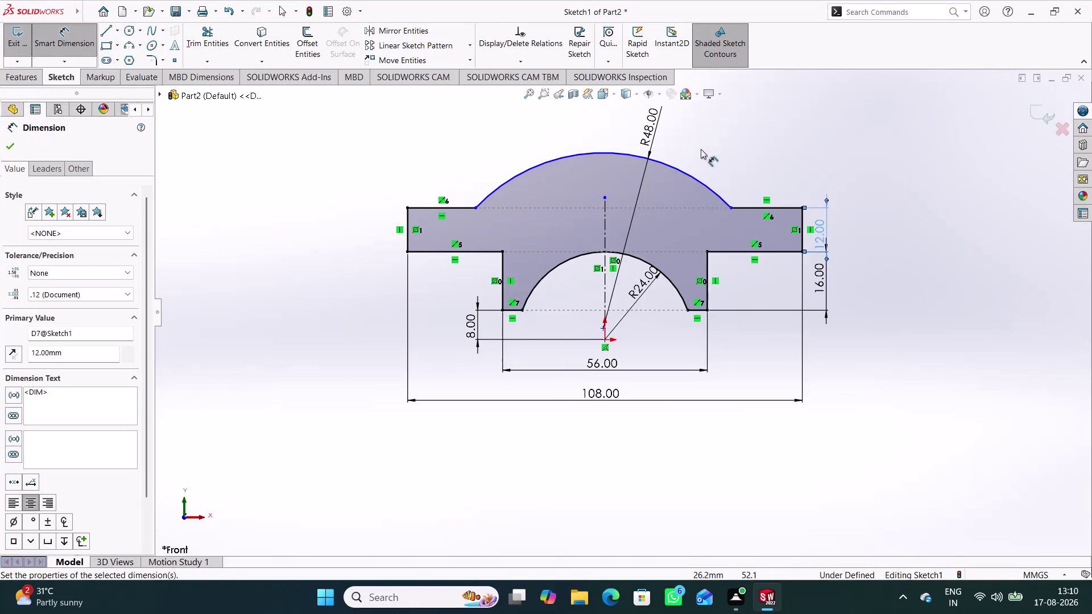
scroll(down, 3)
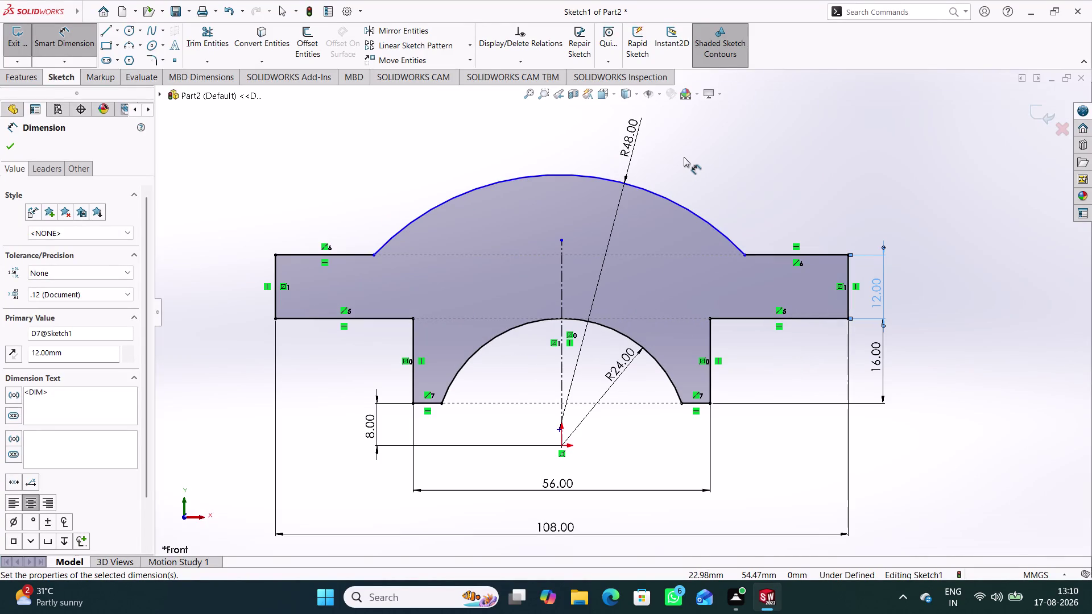
Drag the outer arch into a lower position over the deck.
right_drag(389, 198, 351, 80)
drag(629, 150, 686, 164)
drag(621, 181, 623, 155)
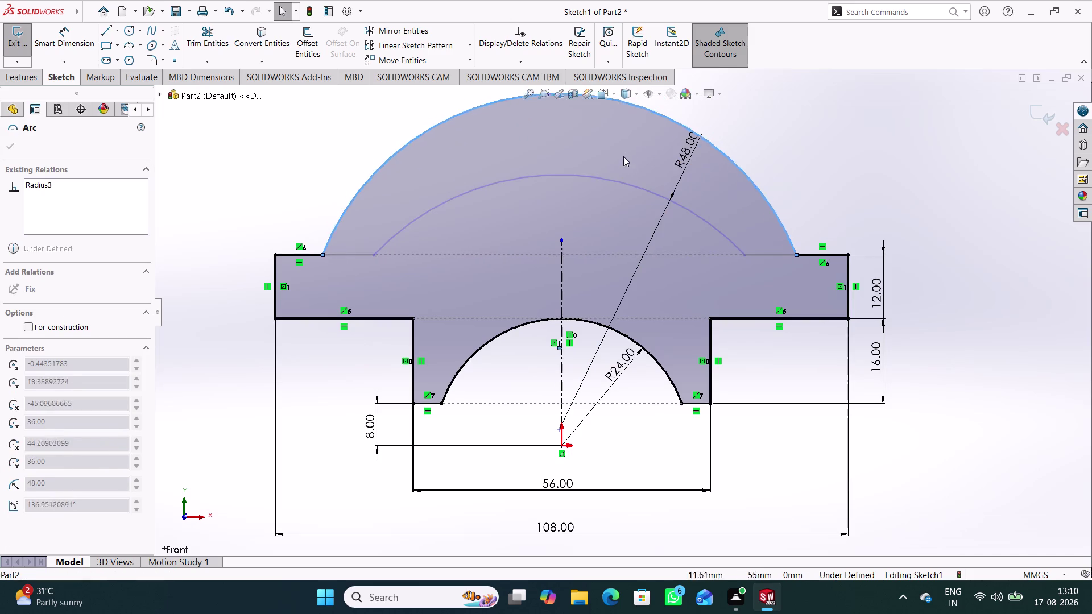
drag(623, 155, 624, 170)
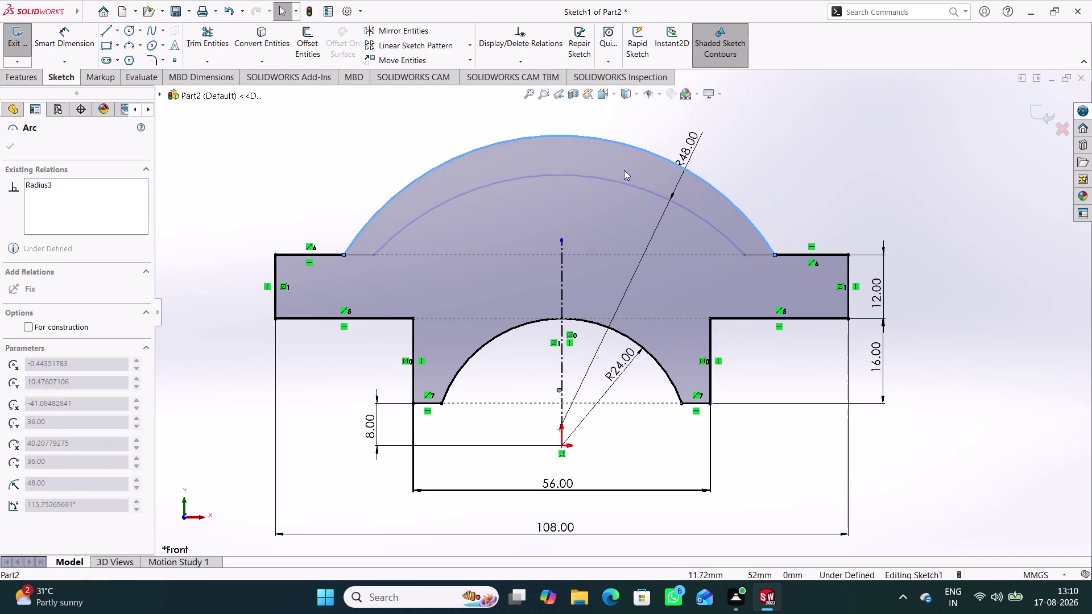
drag(624, 170, 630, 182)
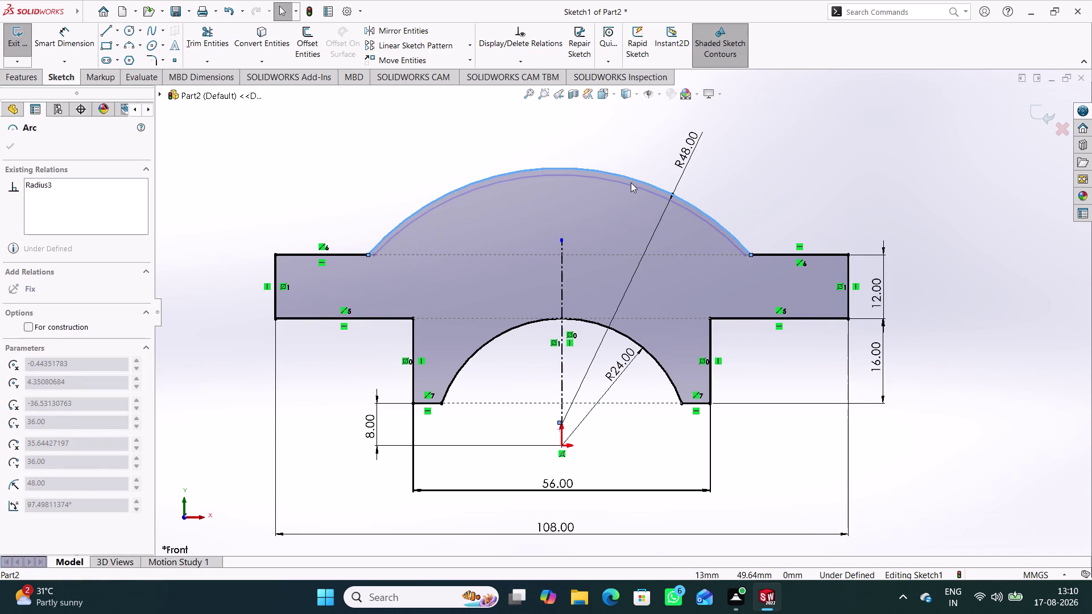
drag(631, 182, 630, 185)
click(520, 165)
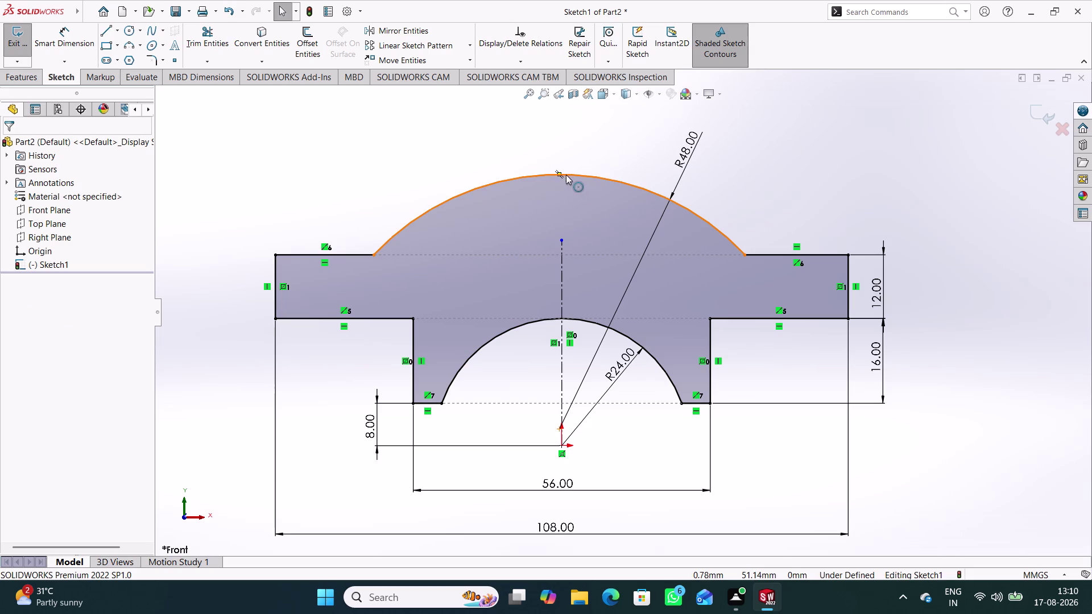
Make the outer arch centre vertical with the sketch origin, then drag-test the arch.
click(560, 174)
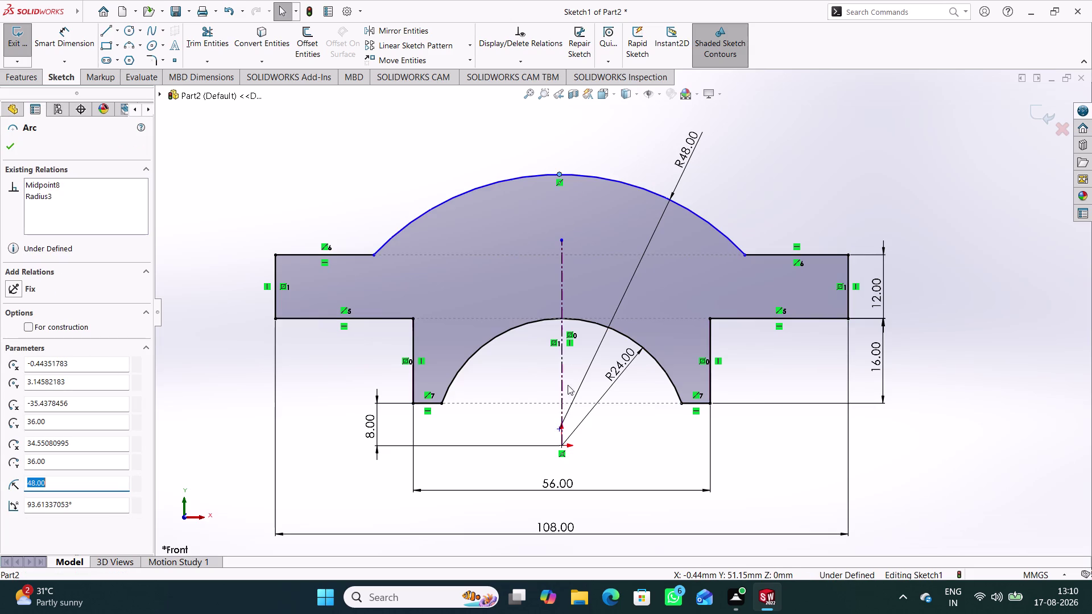
click(562, 446)
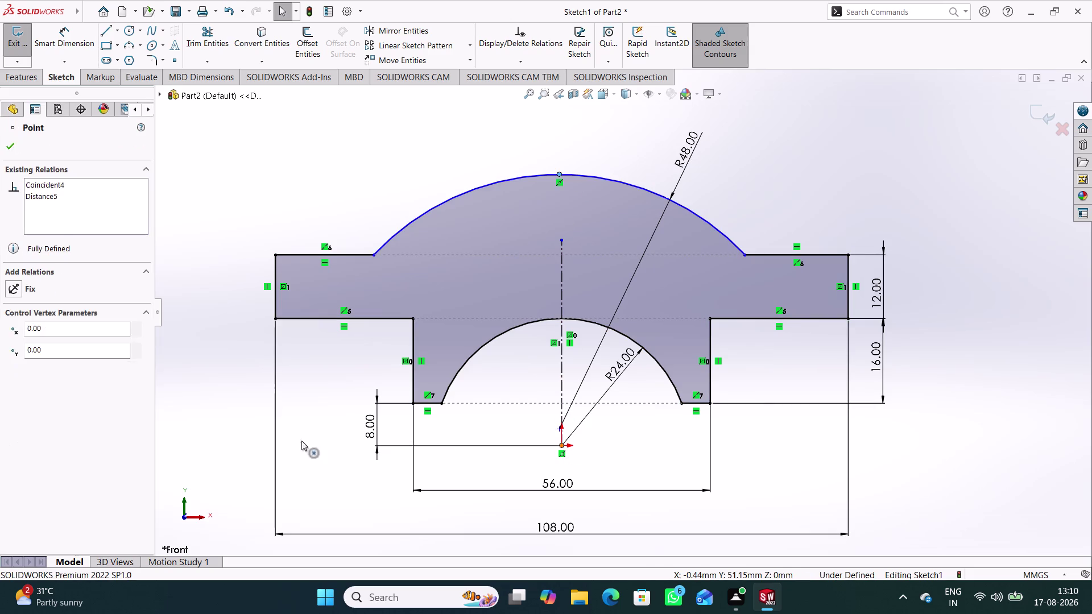
click(39, 364)
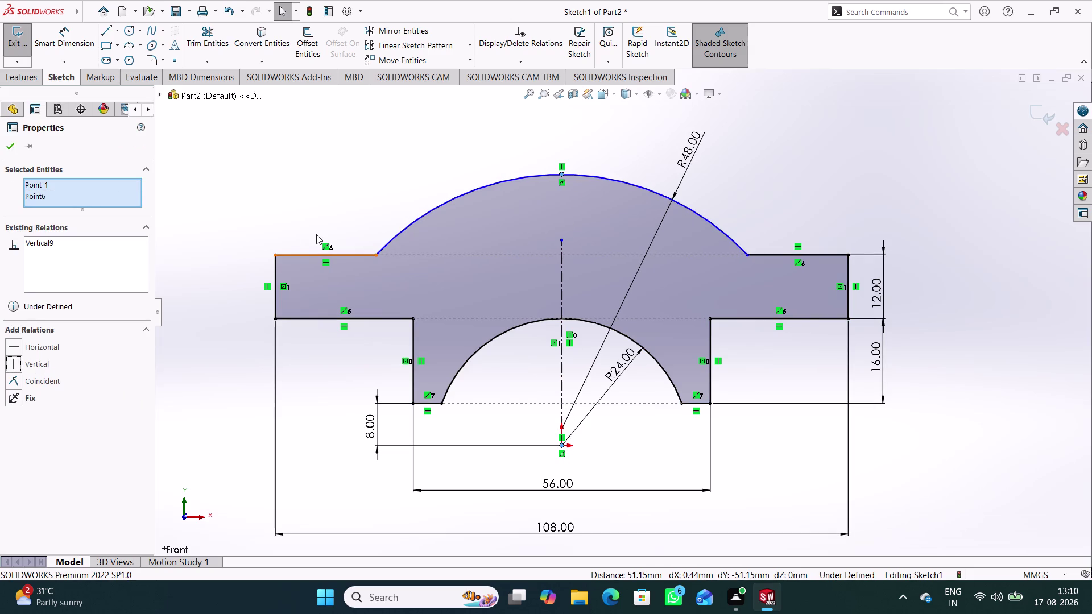
click(336, 211)
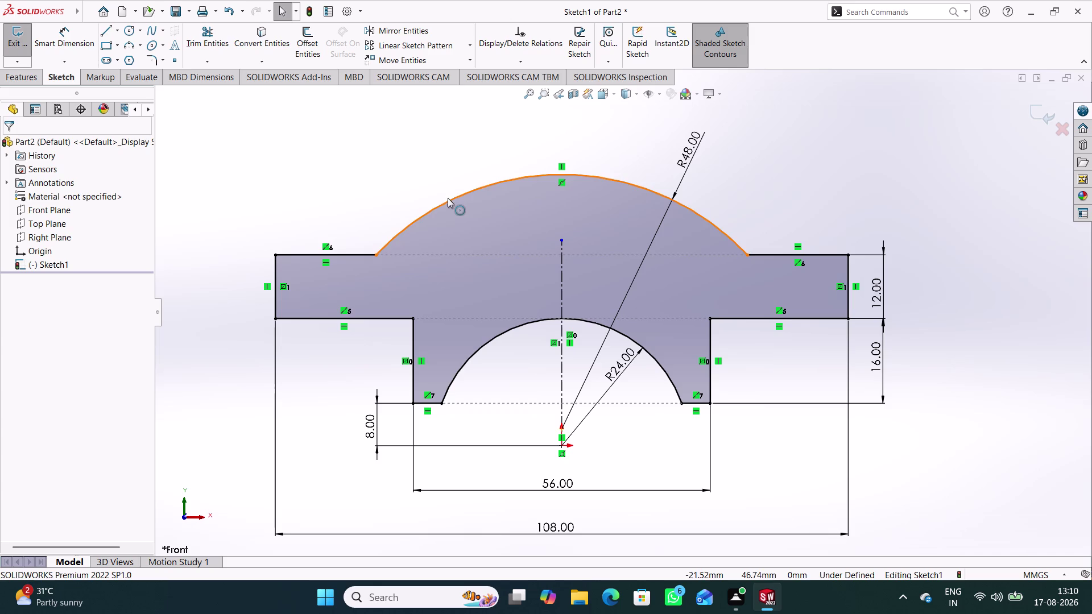
drag(448, 199, 456, 177)
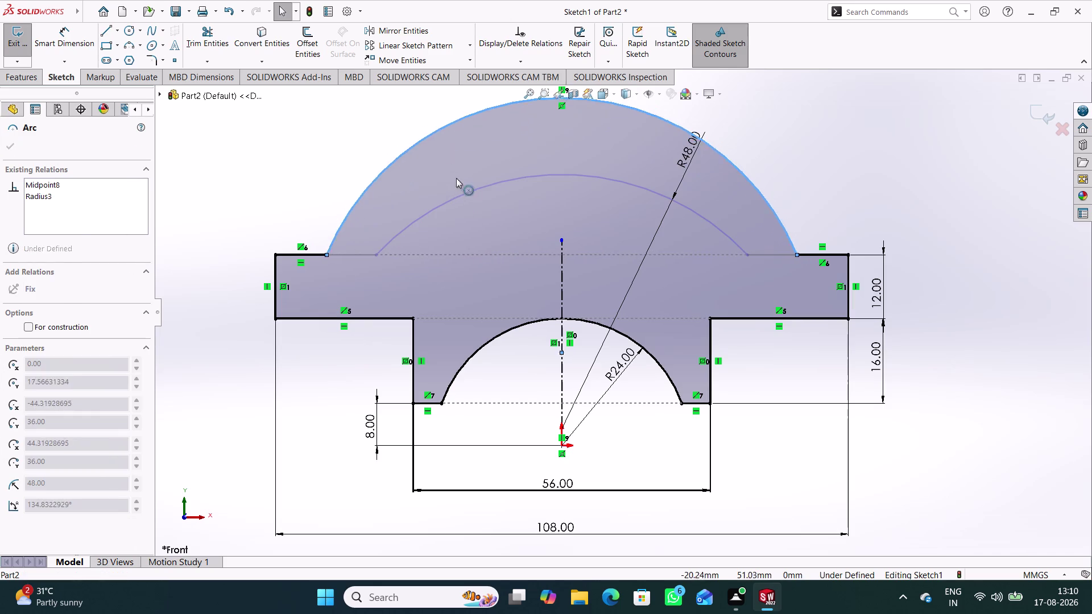
drag(455, 177, 467, 183)
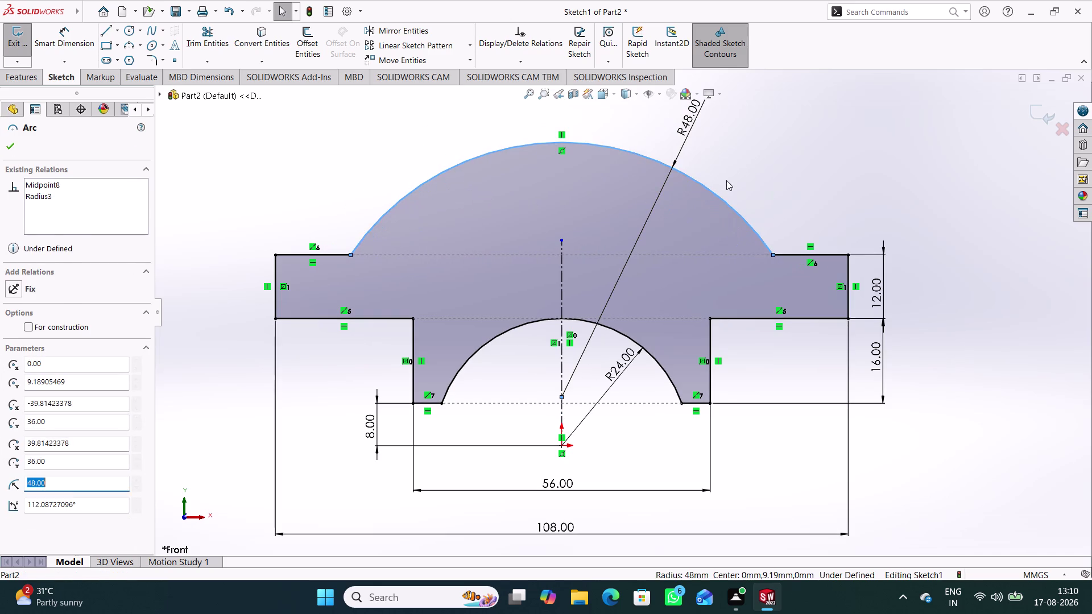
click(726, 181)
Delete the outer arch's R48 dimension and re-add it with Smart Dimension.
right_click(691, 119)
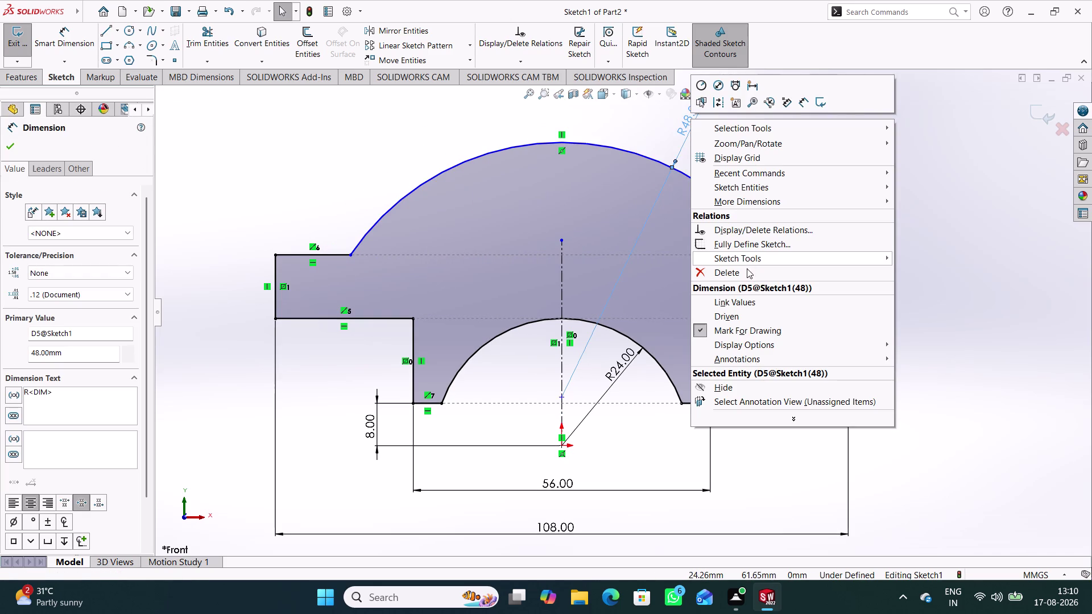
click(745, 272)
right_drag(915, 385, 903, 239)
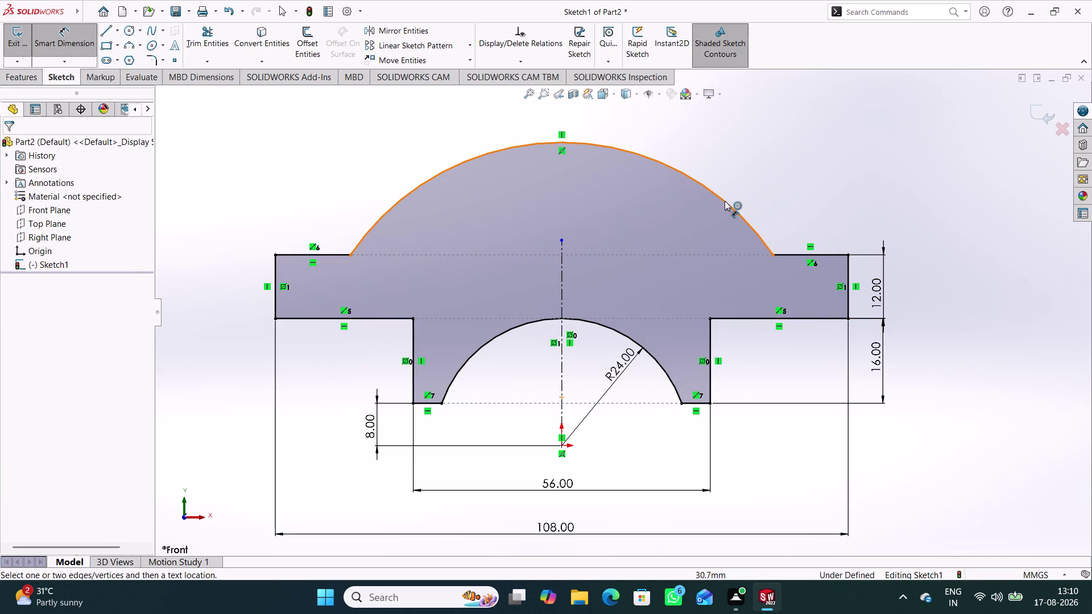
click(725, 201)
click(776, 149)
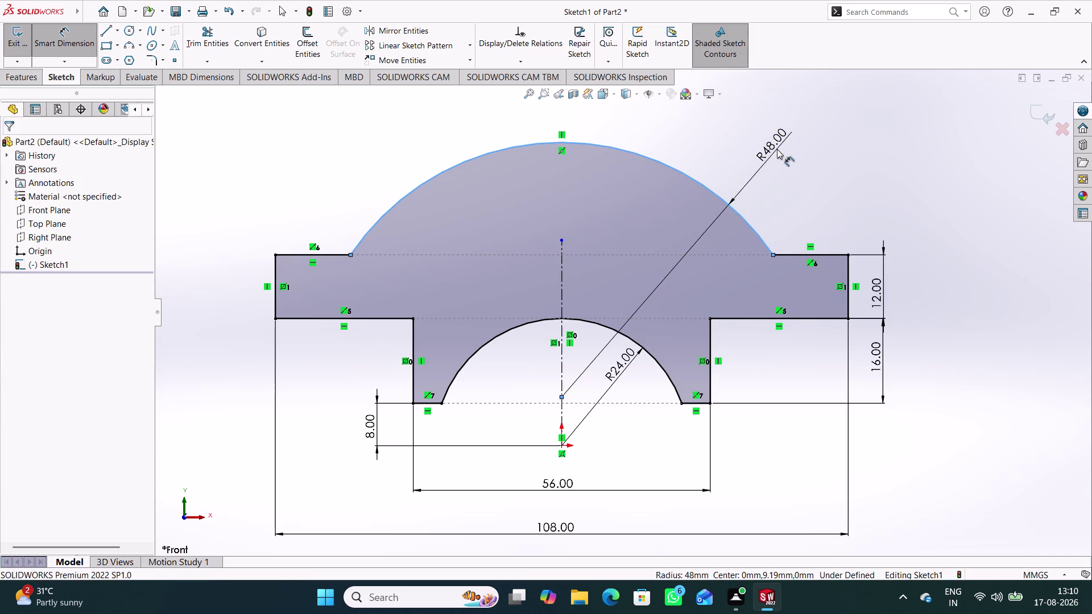
click(732, 131)
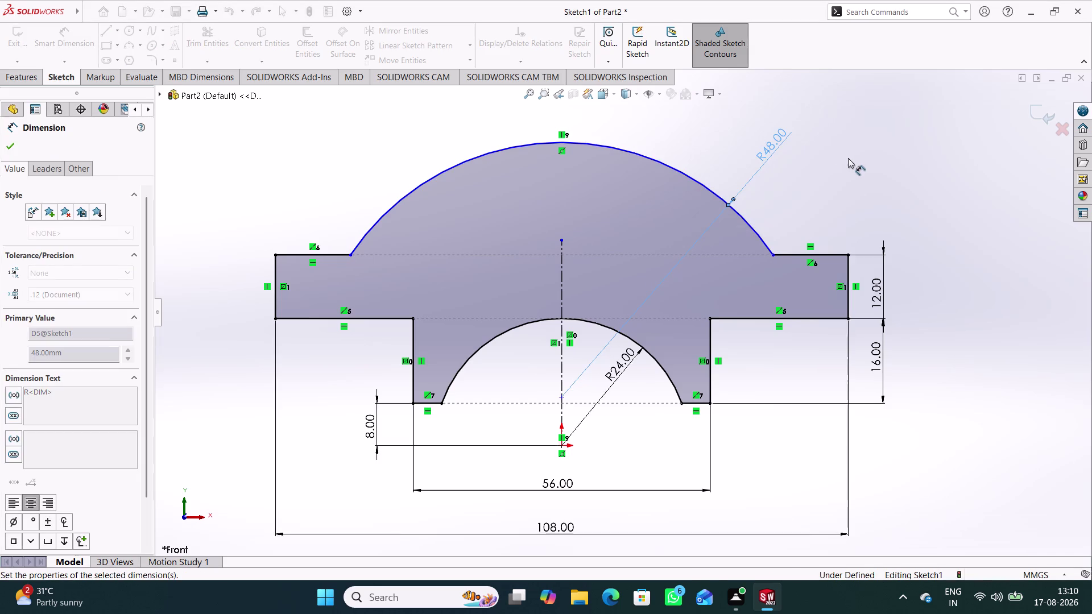
click(848, 158)
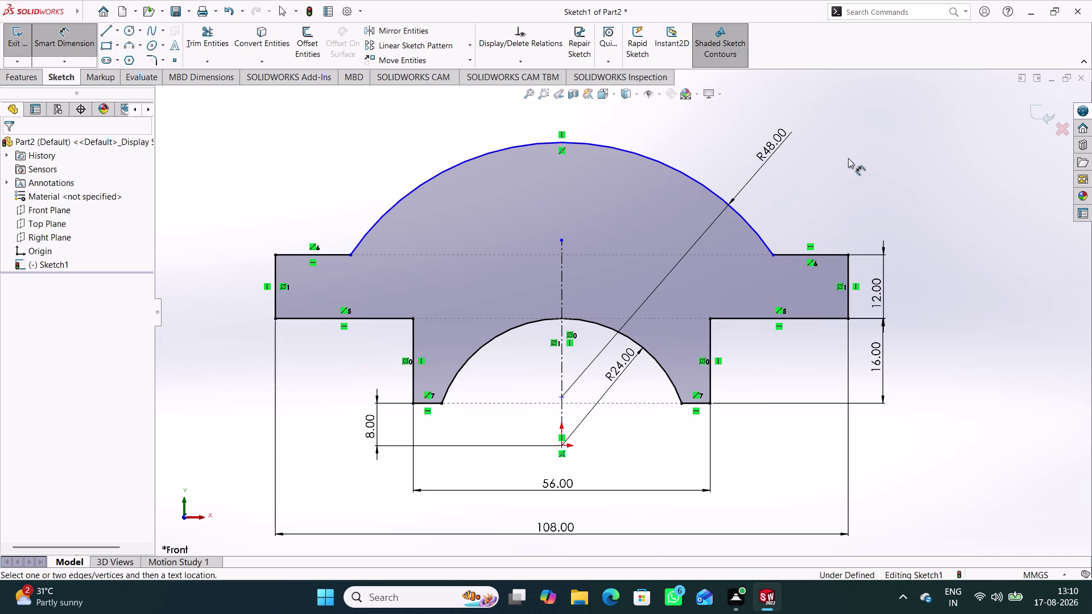
Stretch the vertical centreline up so its end snaps onto the arch's peak.
right_drag(834, 226, 816, 123)
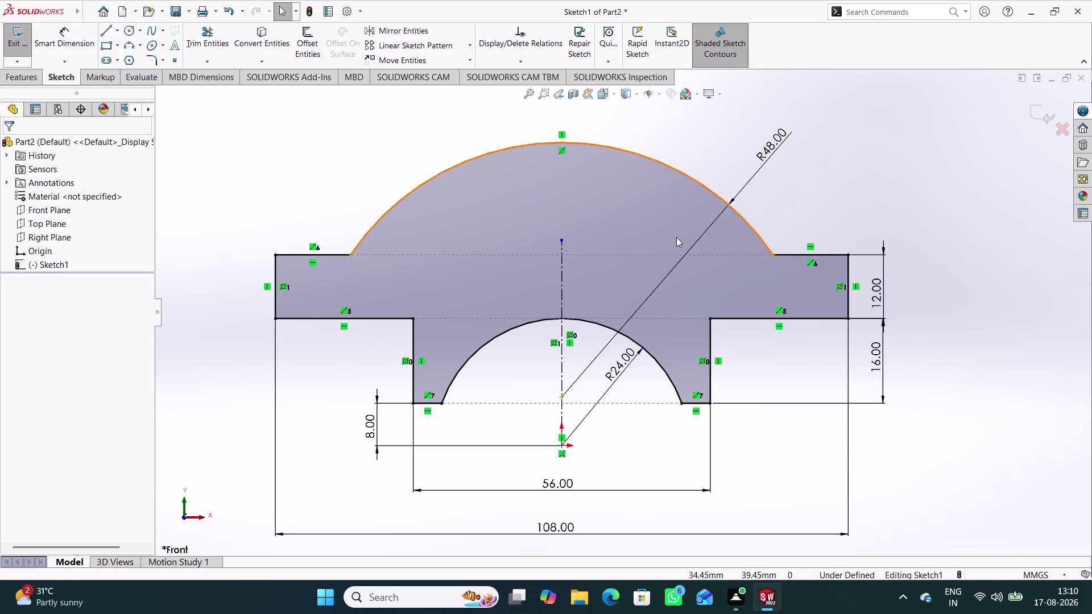
drag(562, 238, 562, 145)
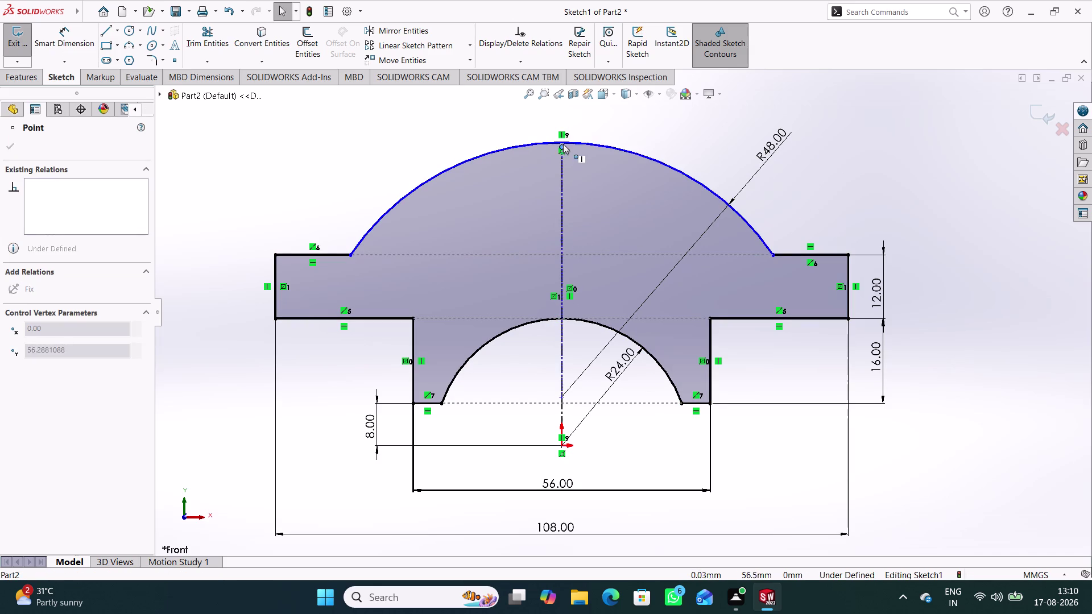
drag(563, 145, 563, 142)
click(653, 137)
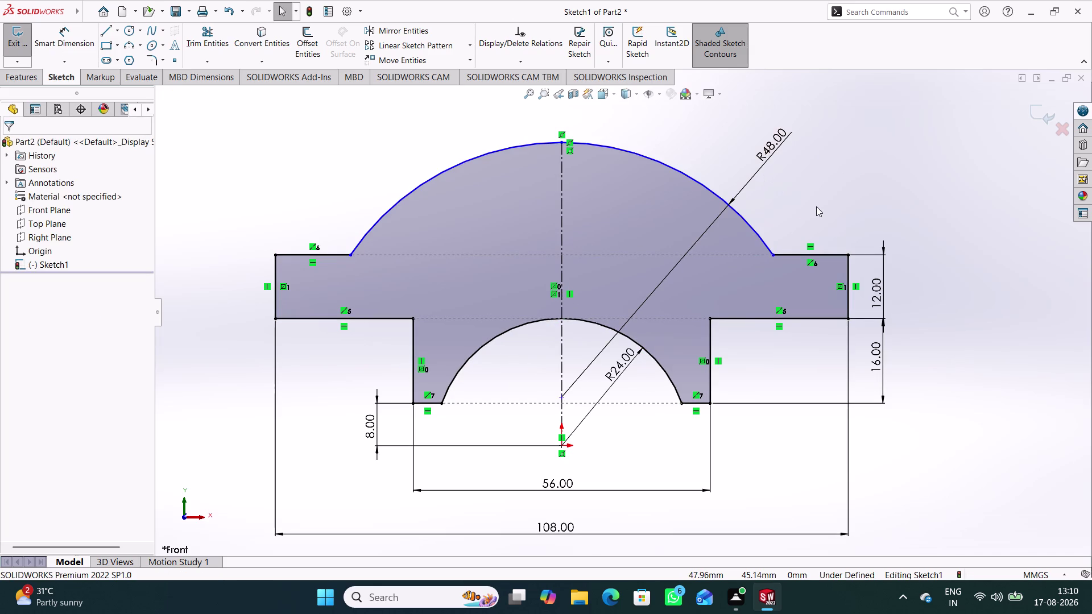